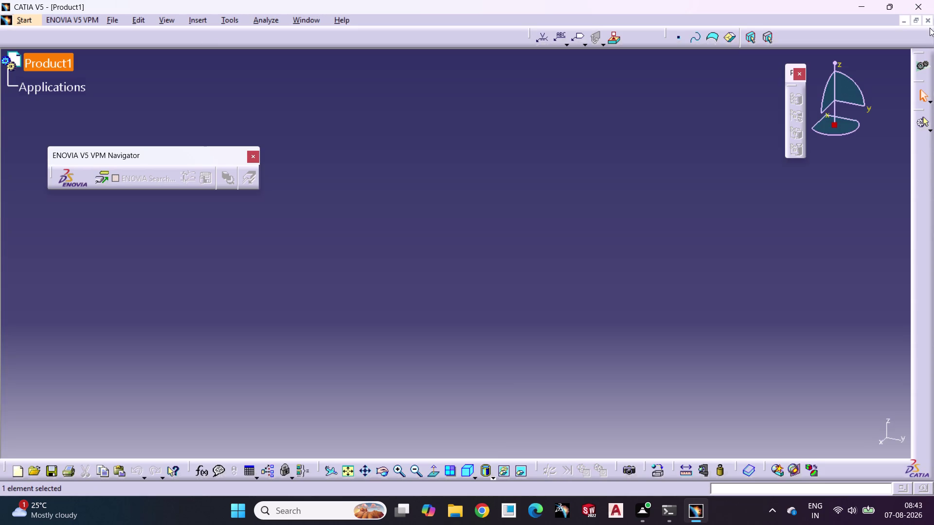
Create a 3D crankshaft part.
Close the empty Product1 and start a new Part Design part named Part1.
click(928, 22)
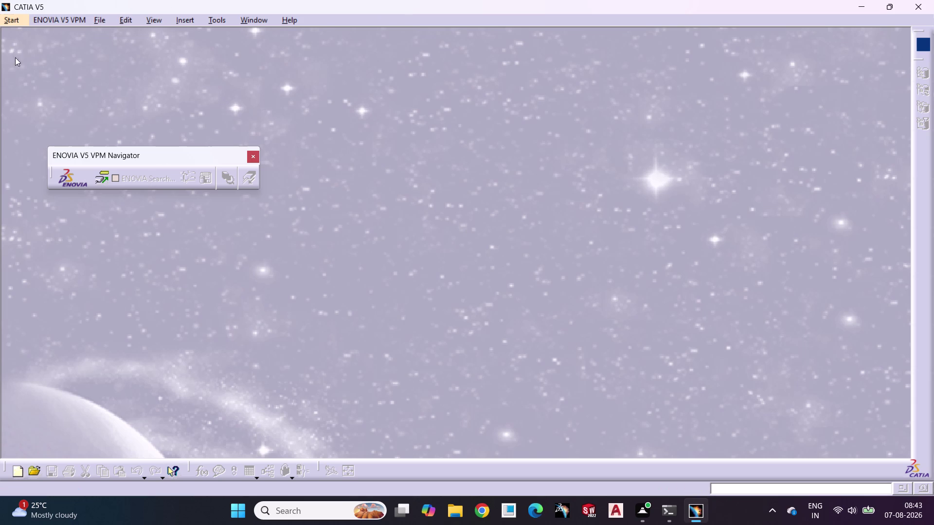
click(11, 21)
click(29, 47)
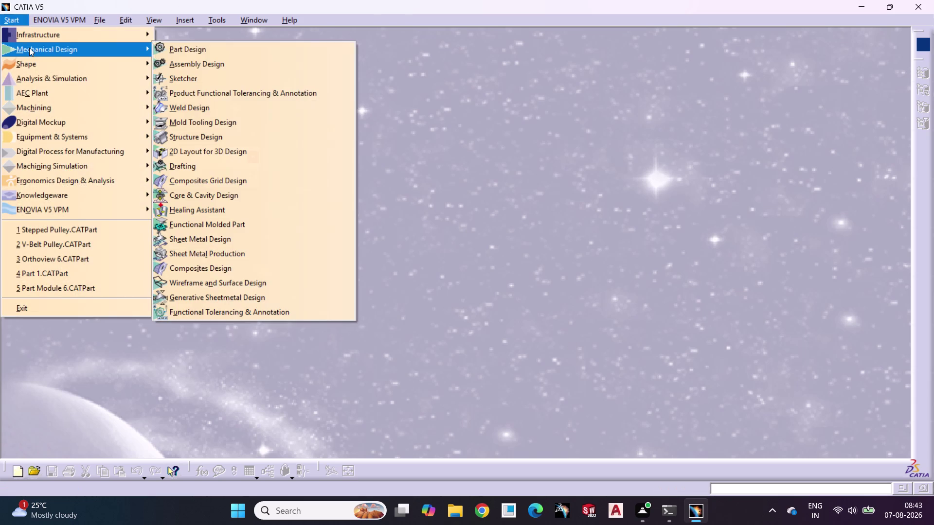
click(185, 46)
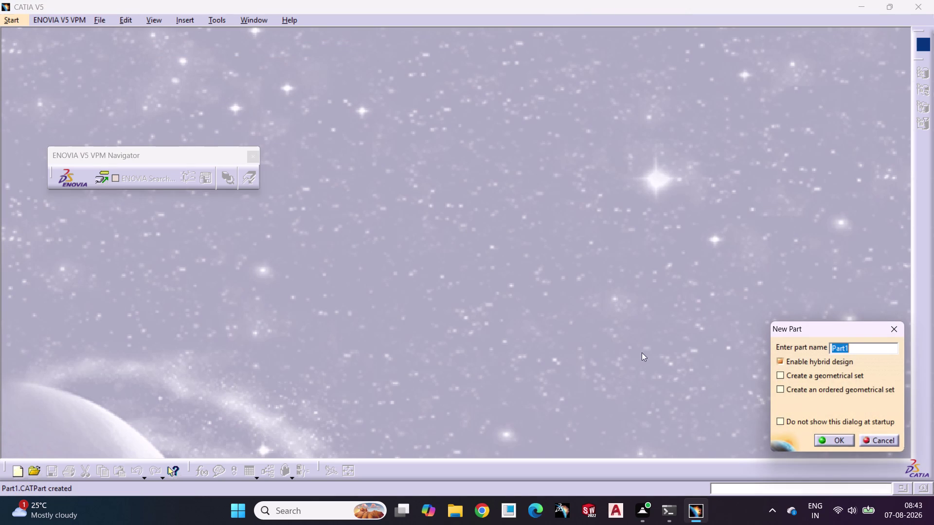
click(827, 442)
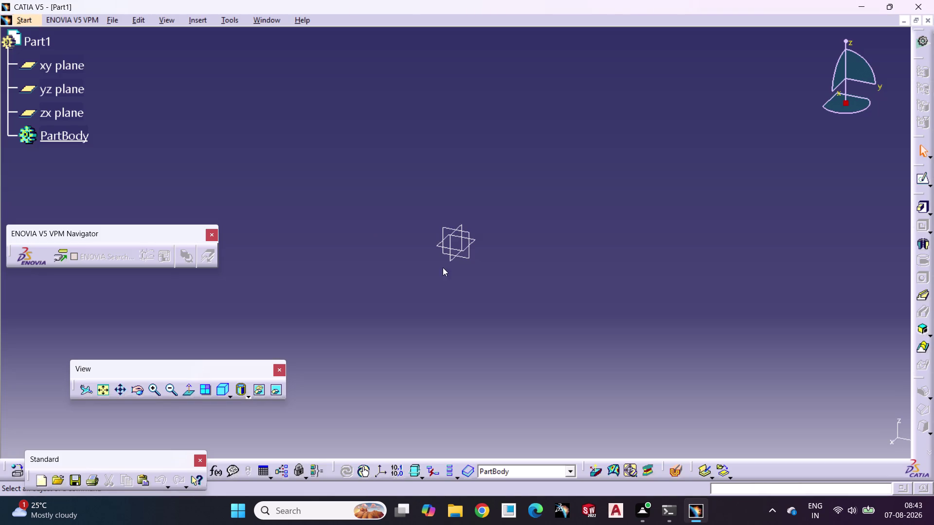
Start a new sketch on the xy plane.
click(474, 244)
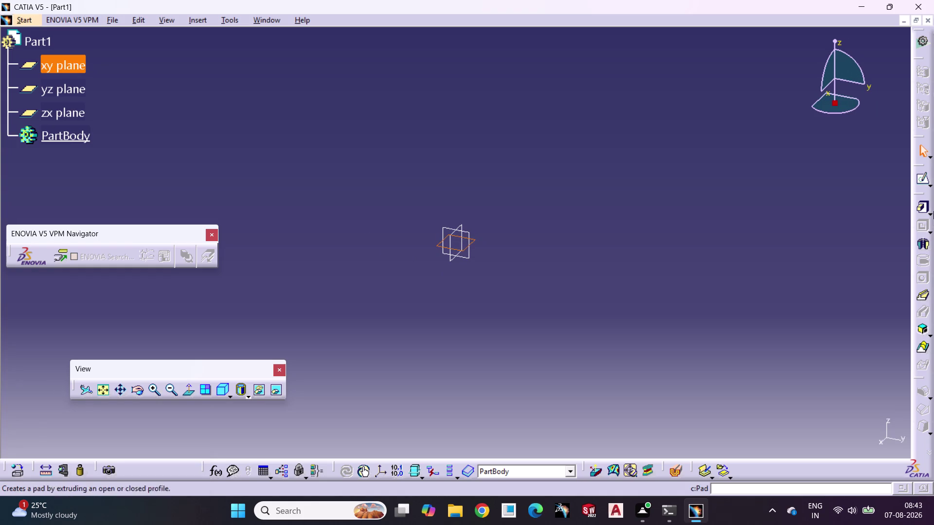
click(922, 183)
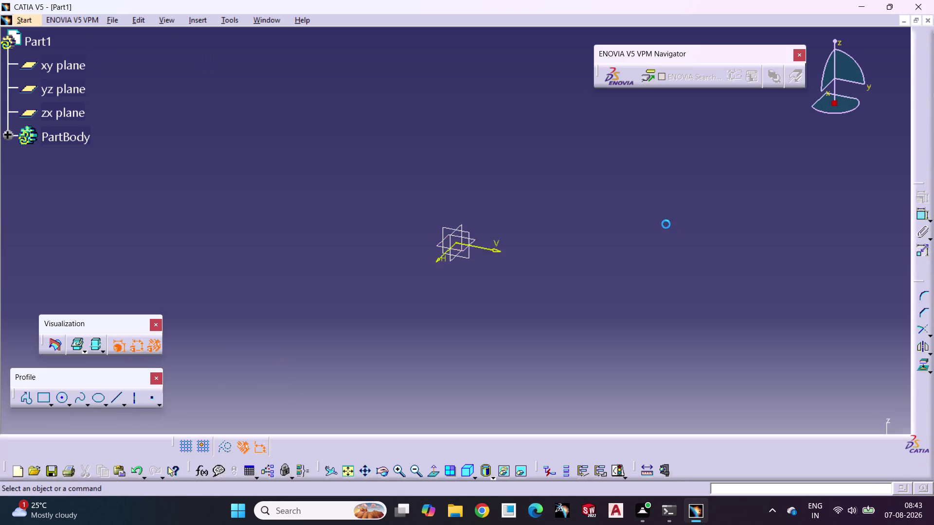
click(132, 399)
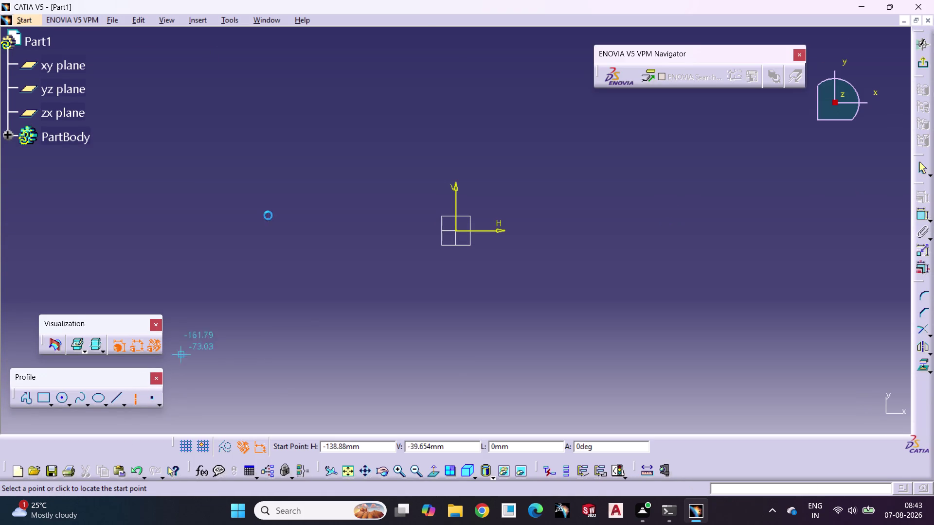
Draw a vertical axis through the sketch origin.
click(457, 44)
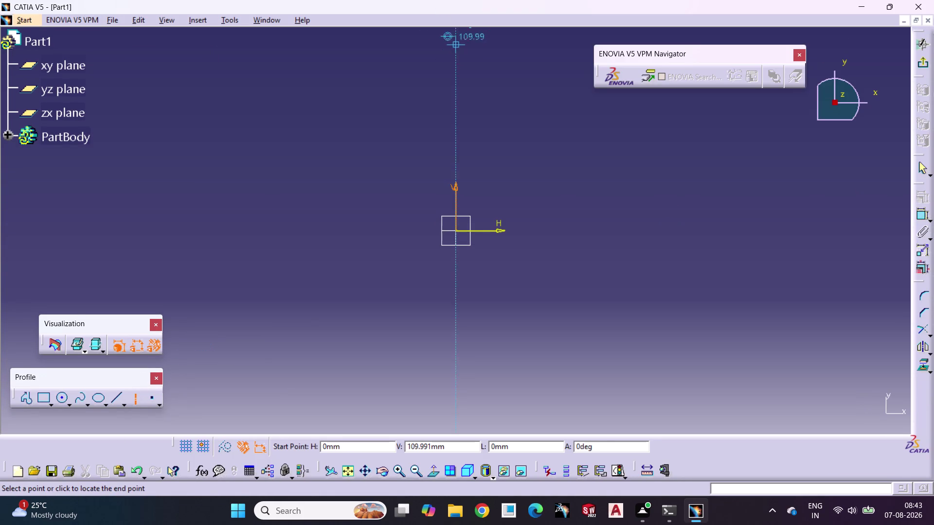
click(458, 404)
key(Escape)
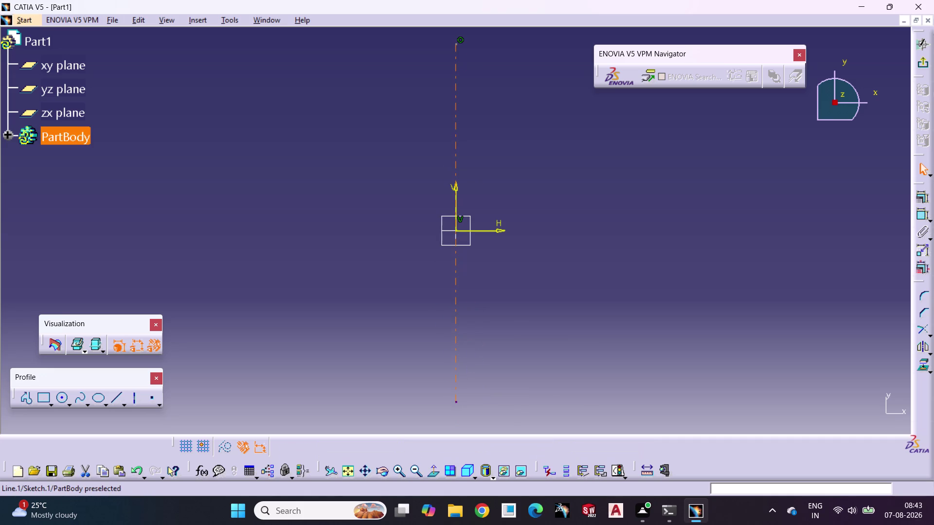
click(330, 313)
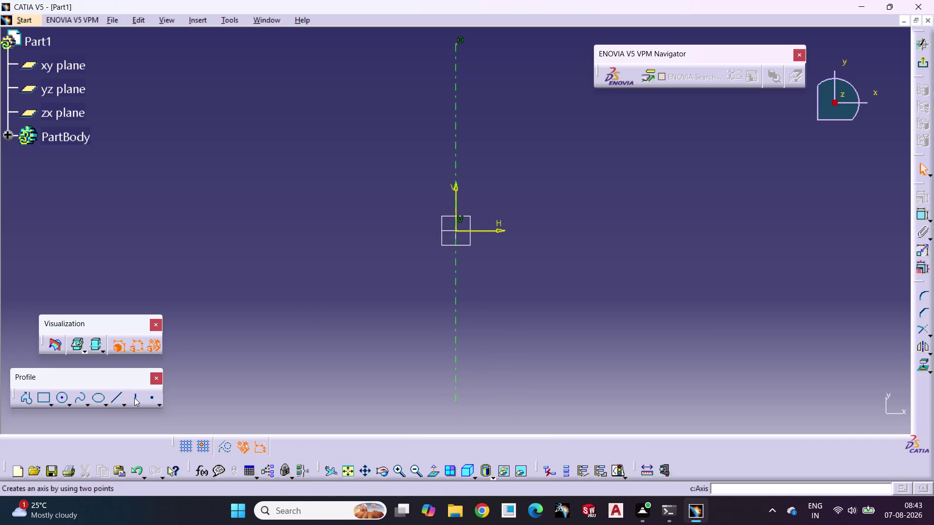
Draw a horizontal axis through the sketch origin.
click(134, 398)
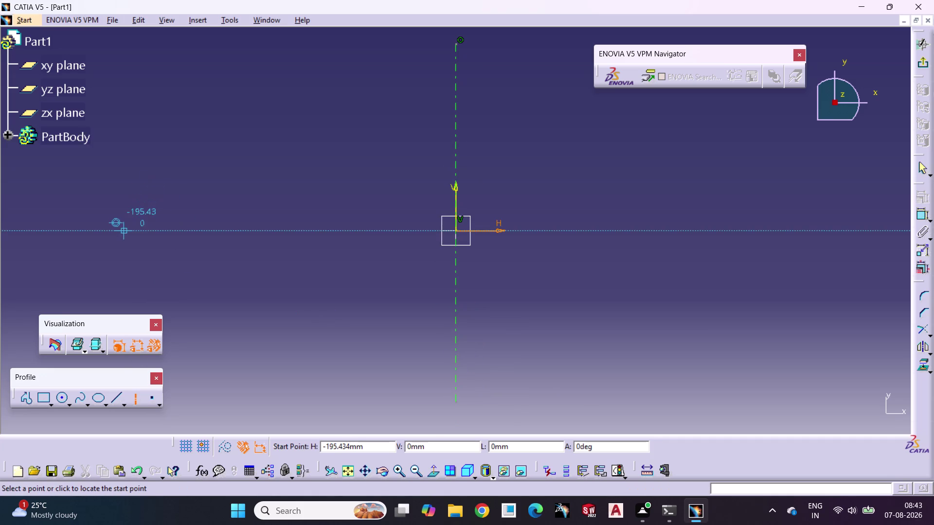
click(122, 232)
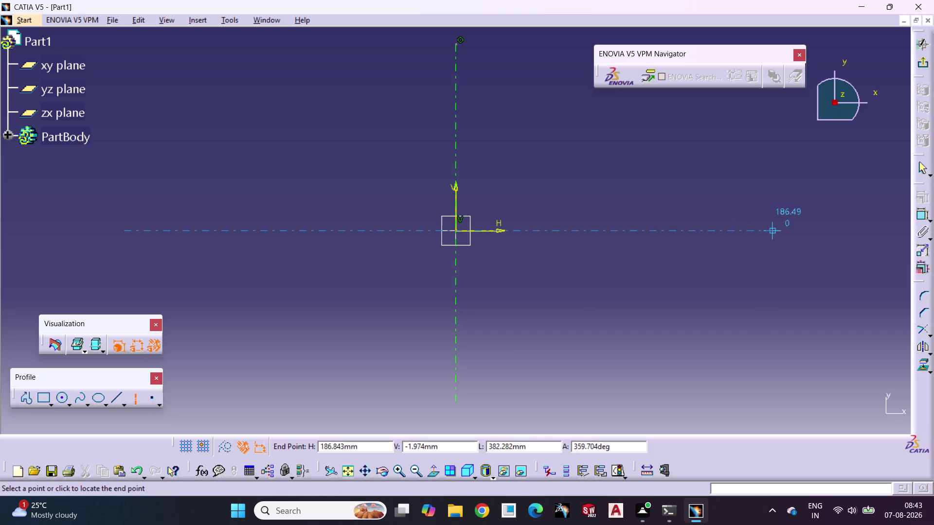
click(775, 231)
key(Escape)
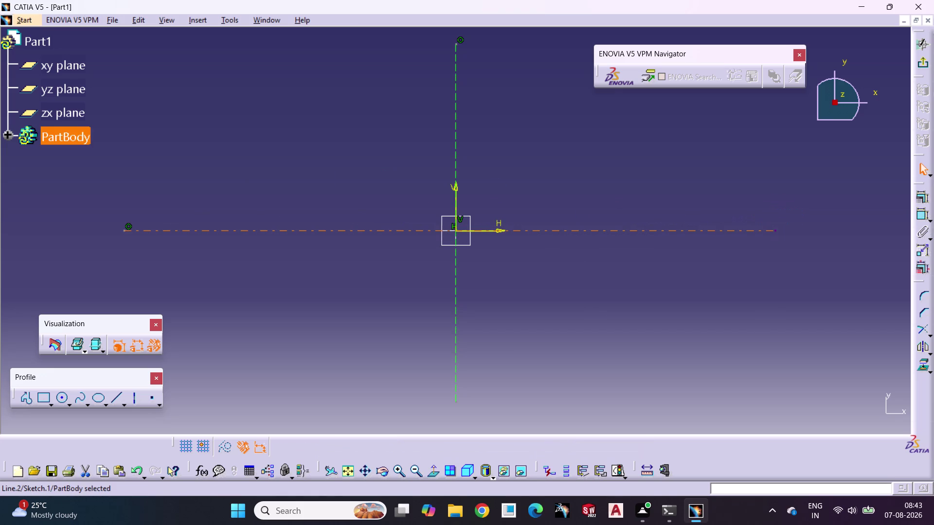
click(684, 299)
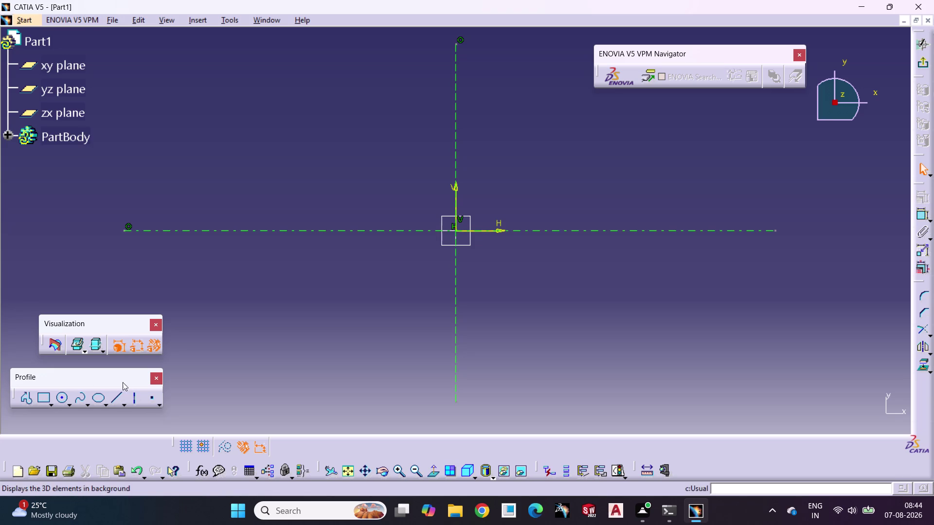
click(58, 396)
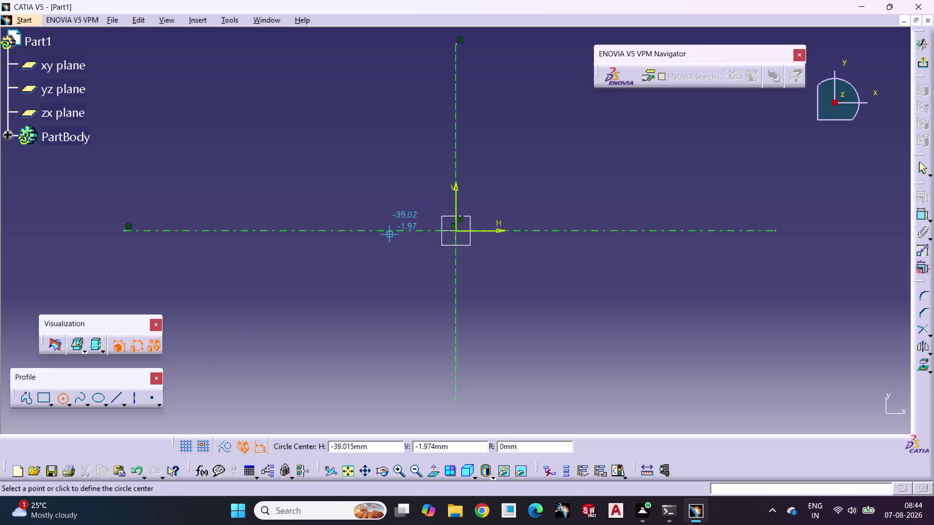
Draw two circles centred on the horizontal axis, one either side of the origin.
click(391, 230)
click(397, 251)
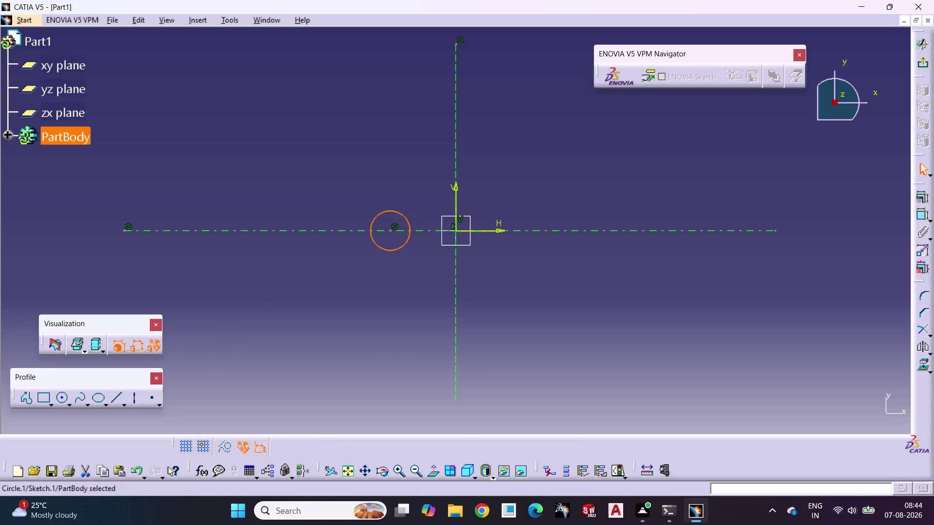
click(63, 395)
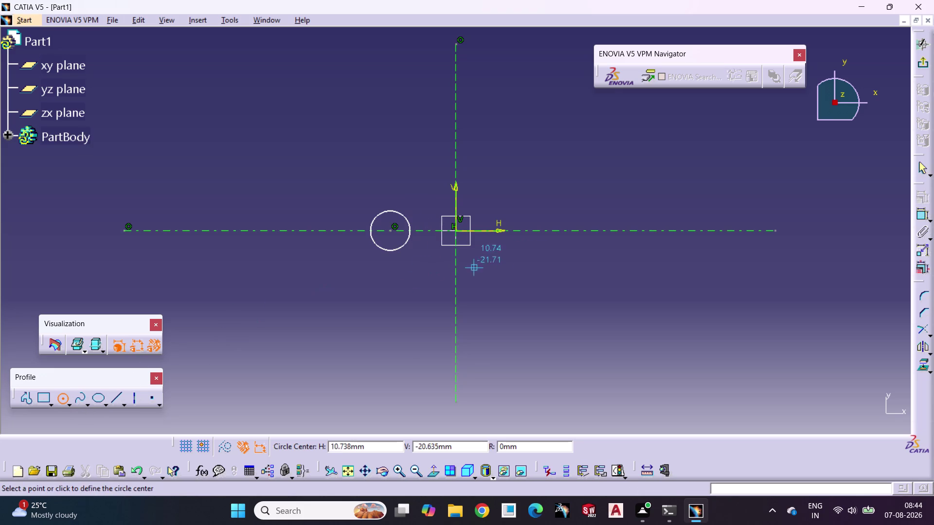
click(541, 230)
click(541, 252)
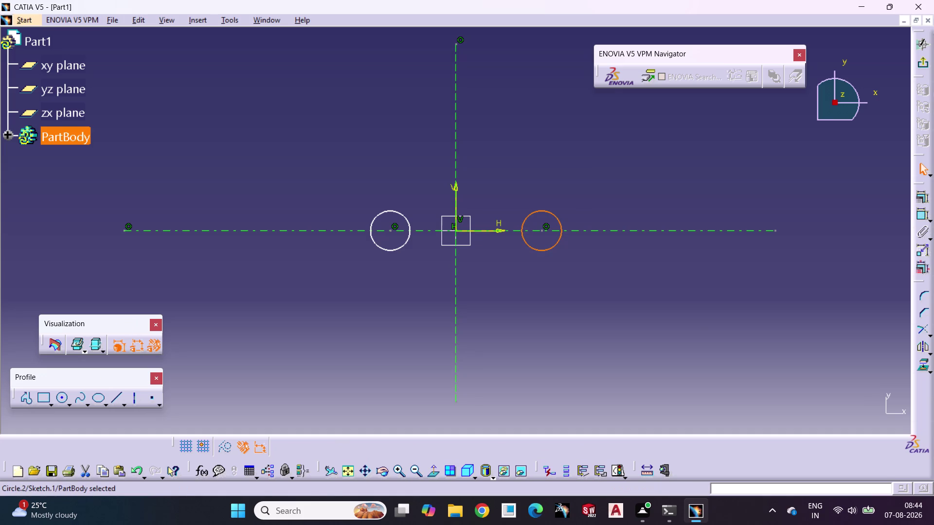
Add the right circle's 23.37 mm diameter dimension and open it for editing.
click(923, 212)
double_click(615, 340)
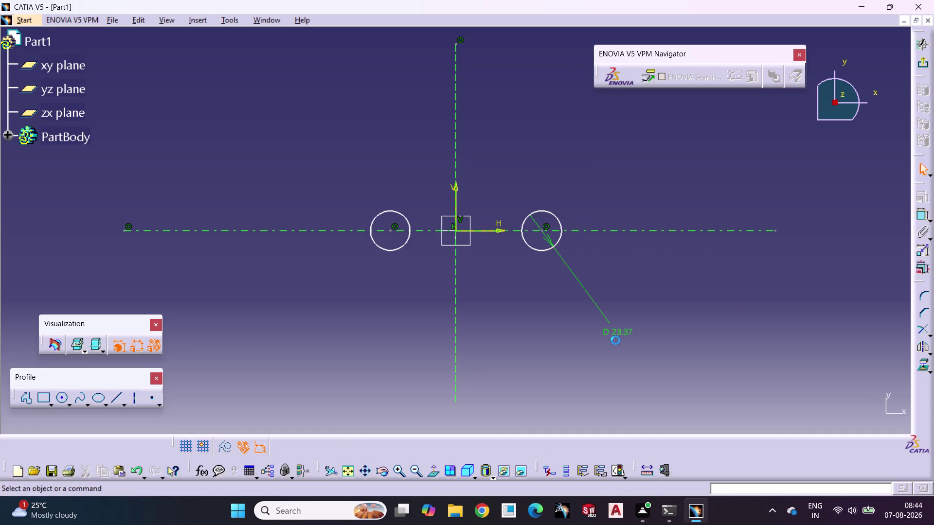
double_click(619, 333)
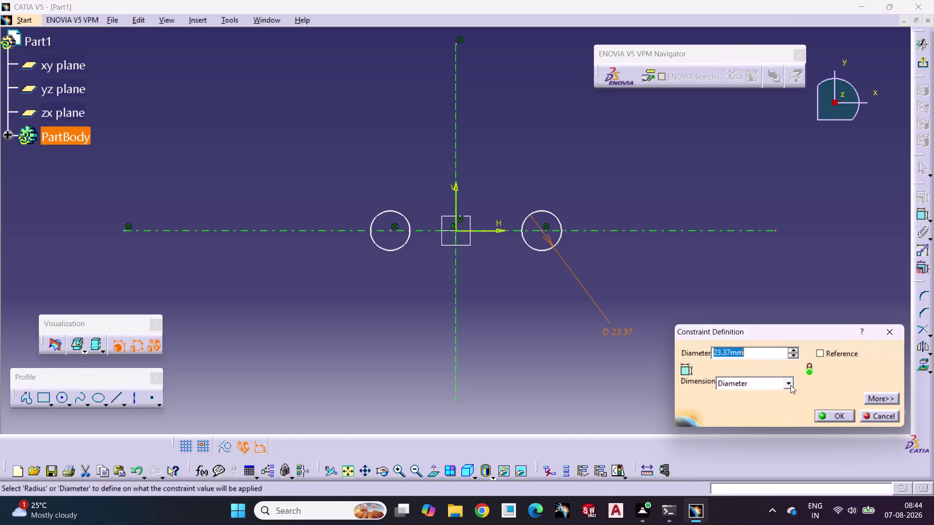
Change the right circle's dimension to a 27.5 mm radius.
click(791, 383)
click(778, 399)
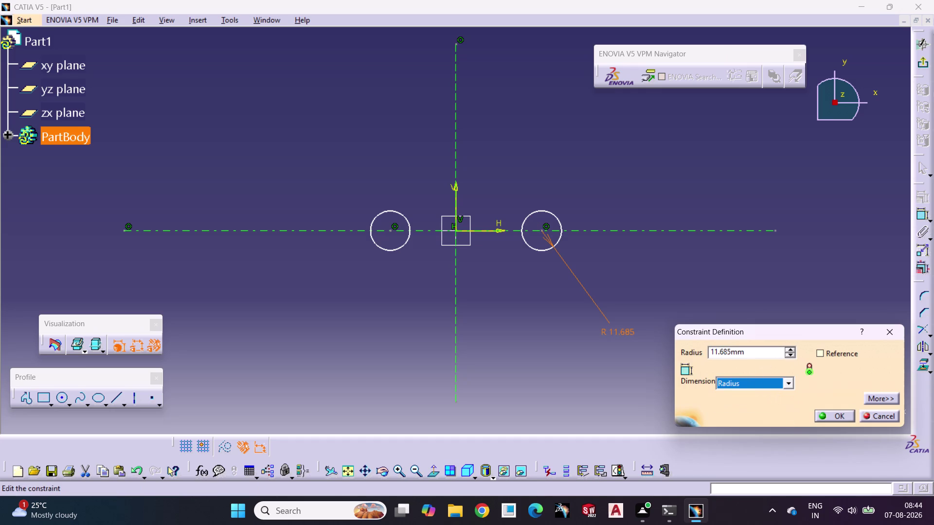
drag(767, 351, 607, 372)
text(27.)
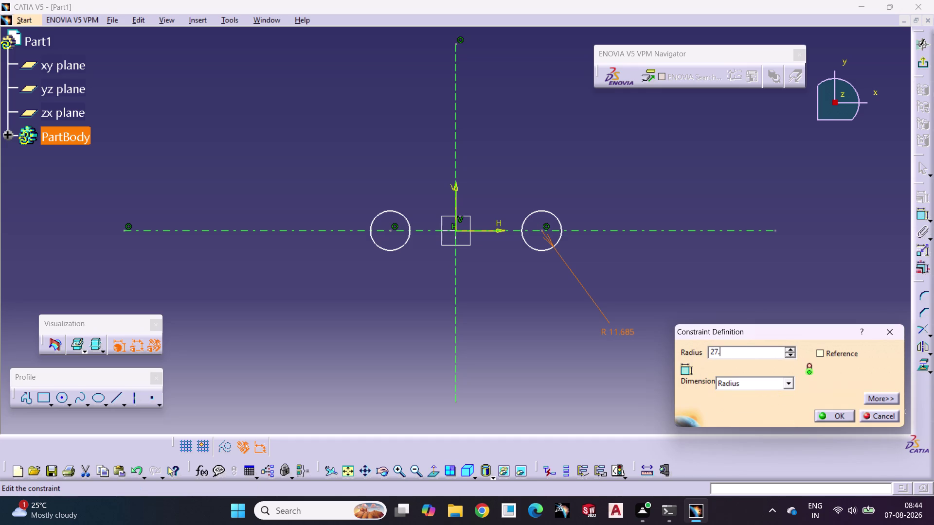
text(5)
key(Return)
click(675, 317)
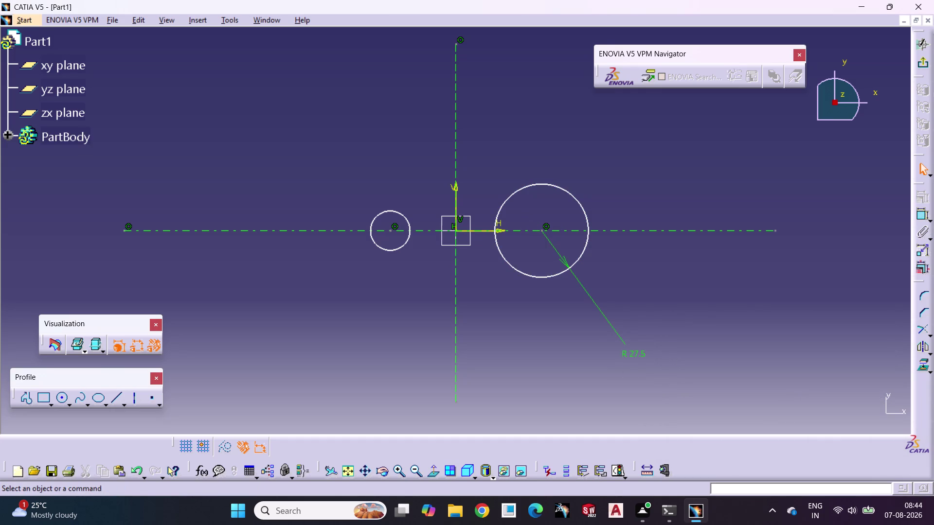
Give the left circle a 27.5 mm radius dimension as well.
click(923, 217)
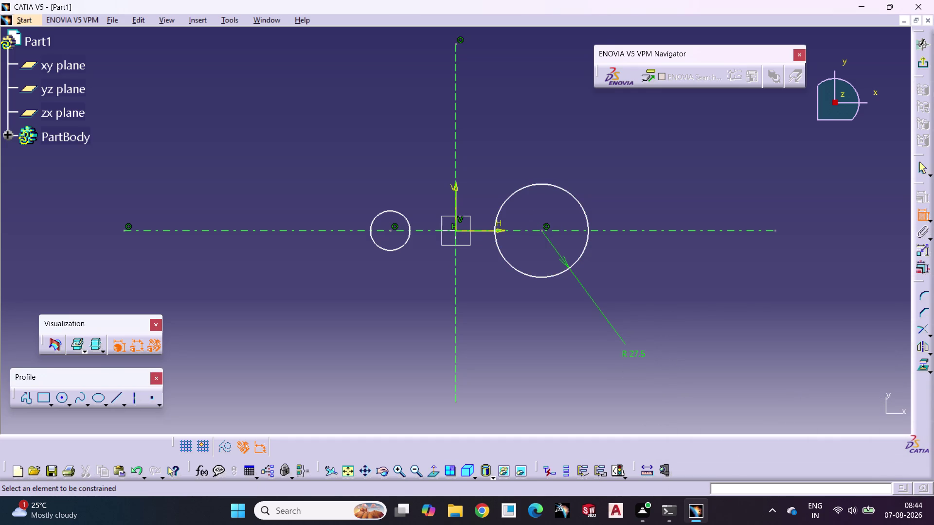
click(395, 253)
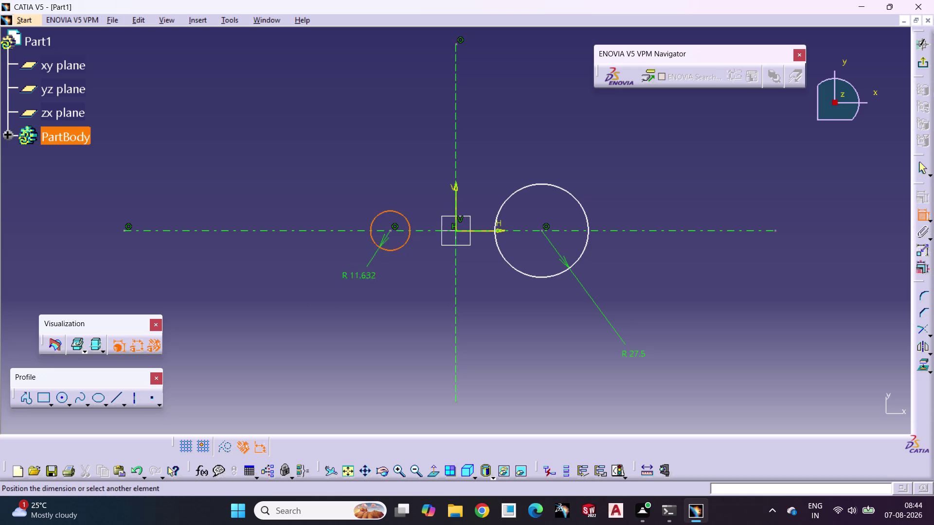
click(322, 323)
double_click(323, 323)
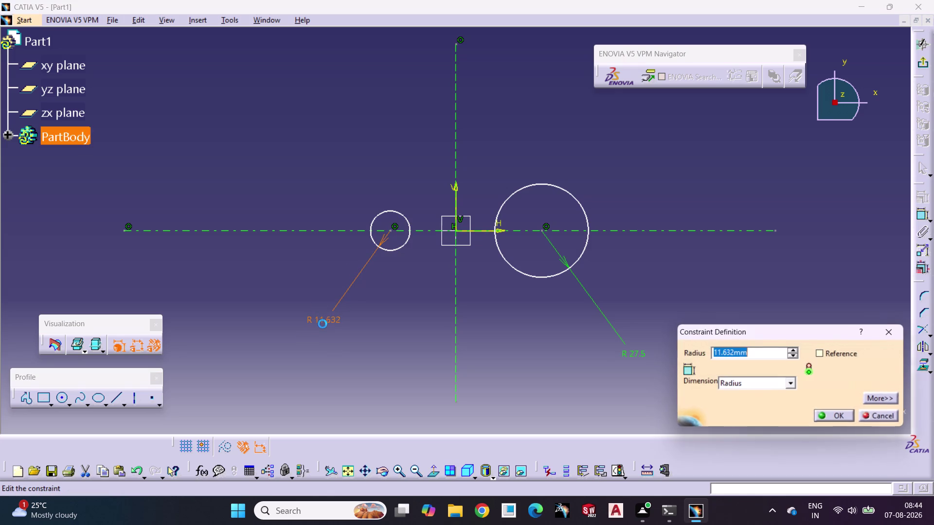
text(27.5)
key(Return)
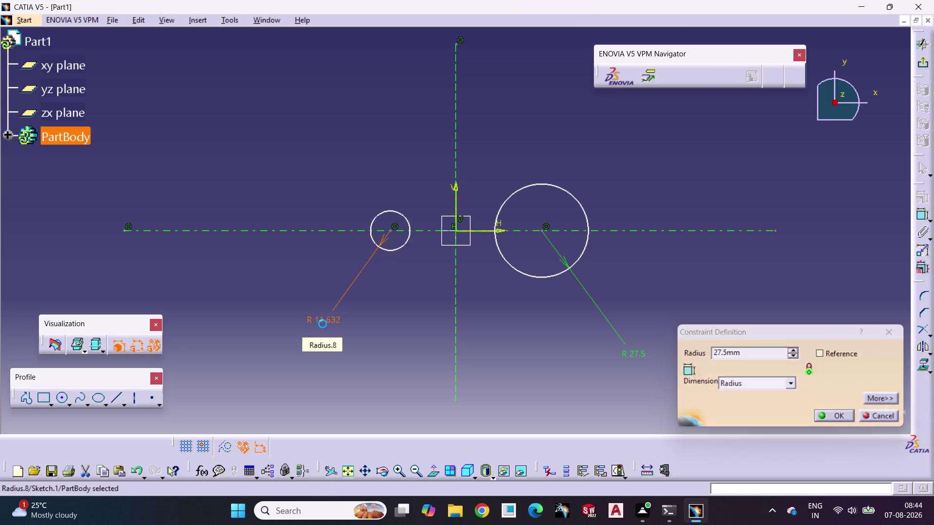
click(348, 326)
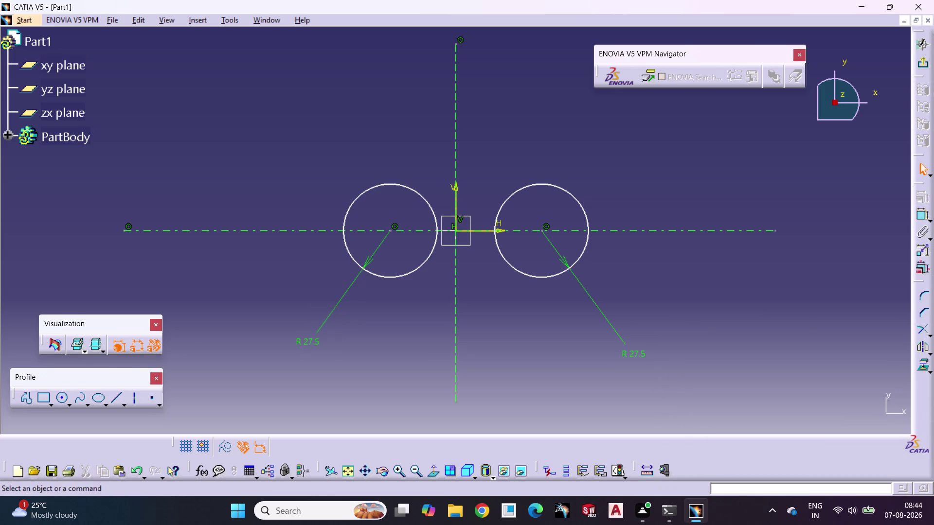
click(922, 212)
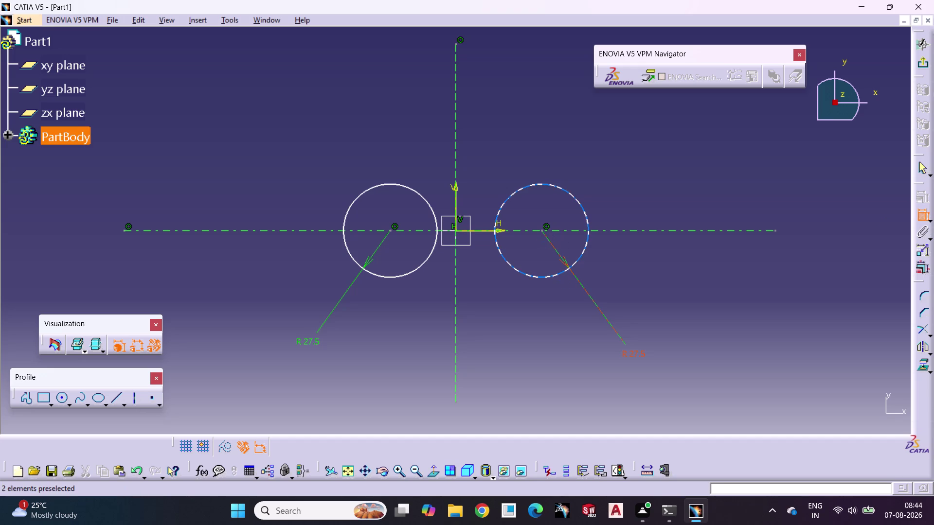
Set a 40 mm distance between the two circle centres.
click(543, 230)
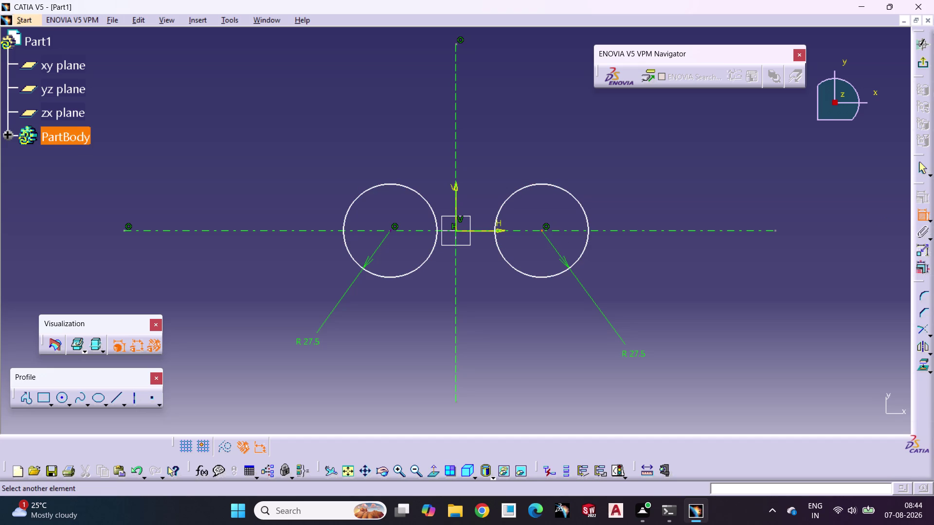
click(391, 229)
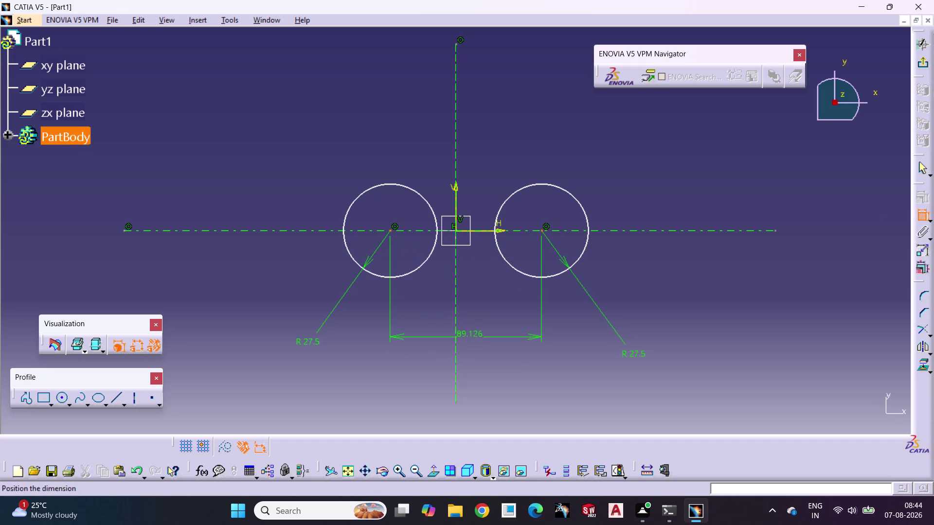
double_click(469, 344)
double_click(470, 344)
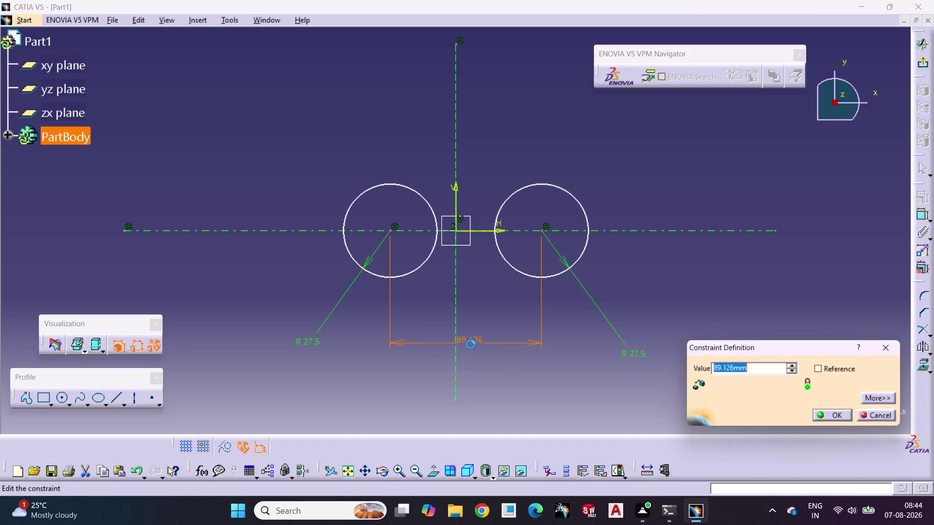
text(40)
key(Return)
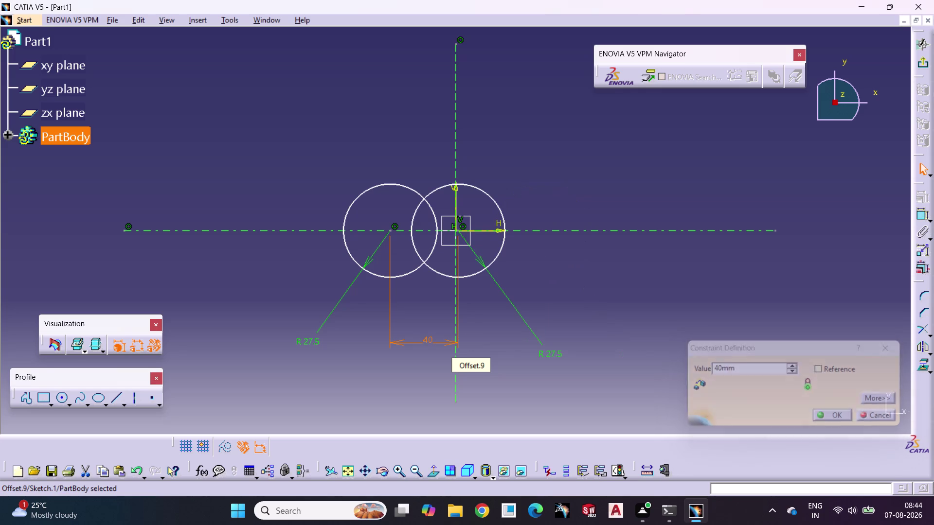
click(679, 294)
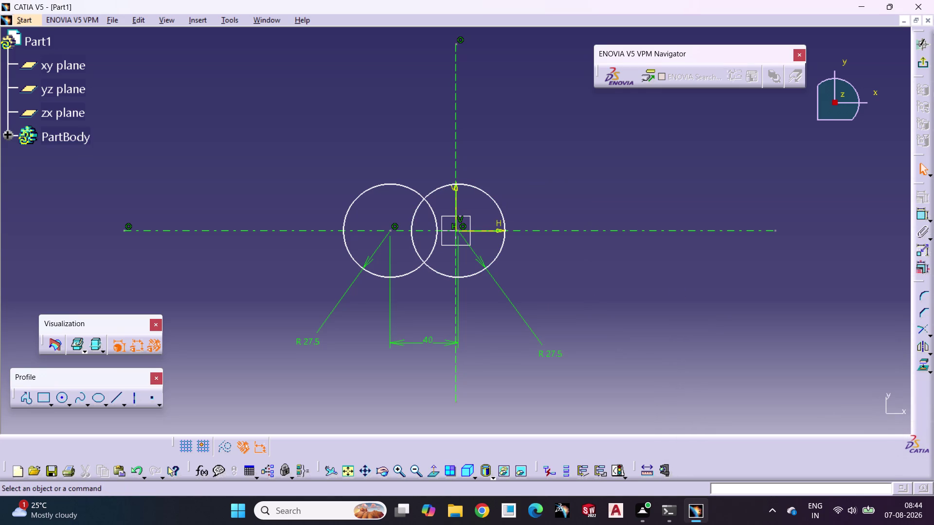
click(116, 398)
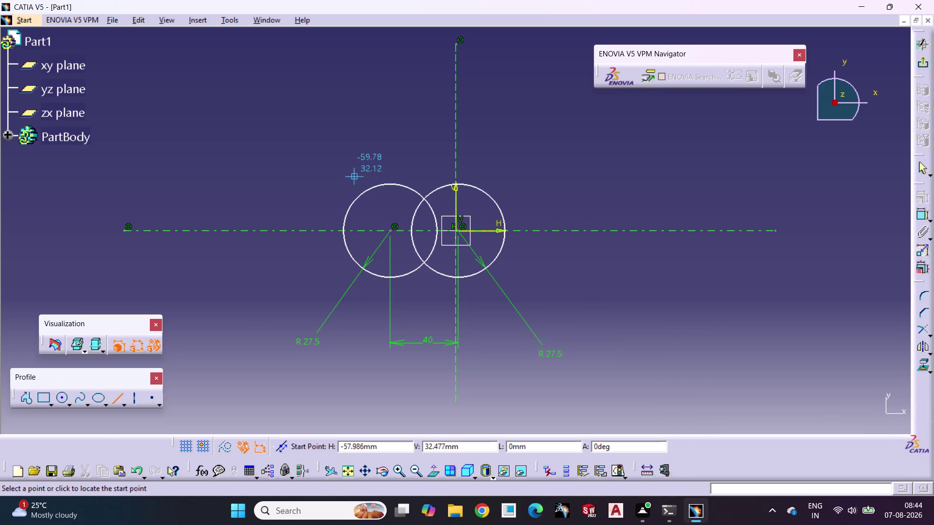
Sketch one horizontal line above the circles and another below them.
drag(348, 164, 356, 163)
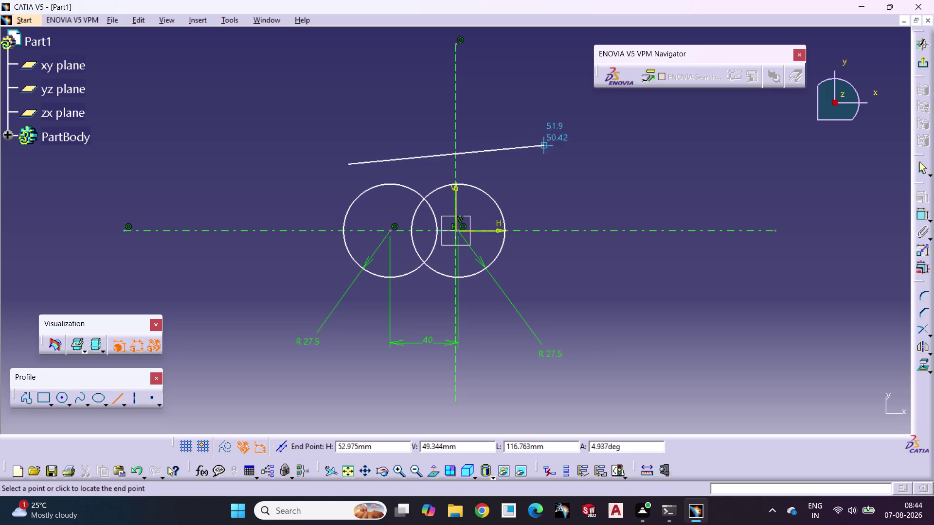
click(547, 165)
click(544, 189)
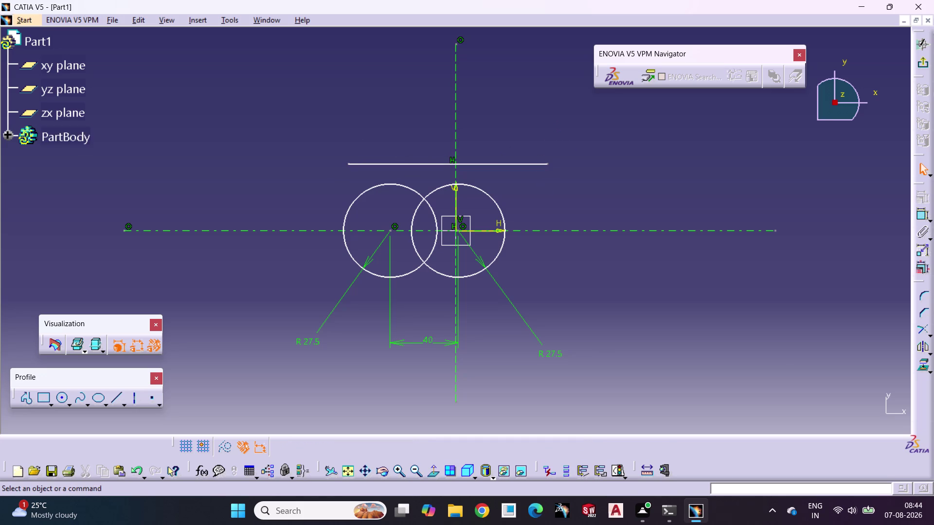
click(116, 400)
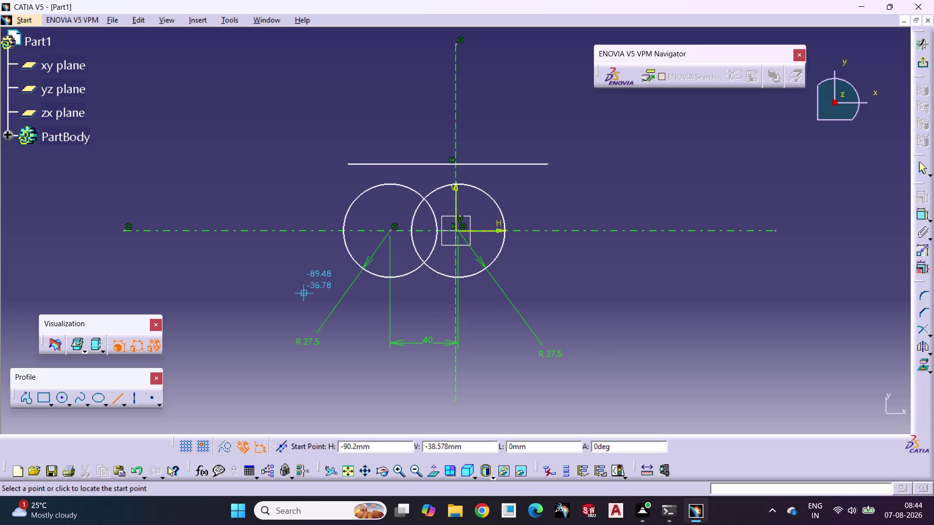
click(305, 297)
click(577, 295)
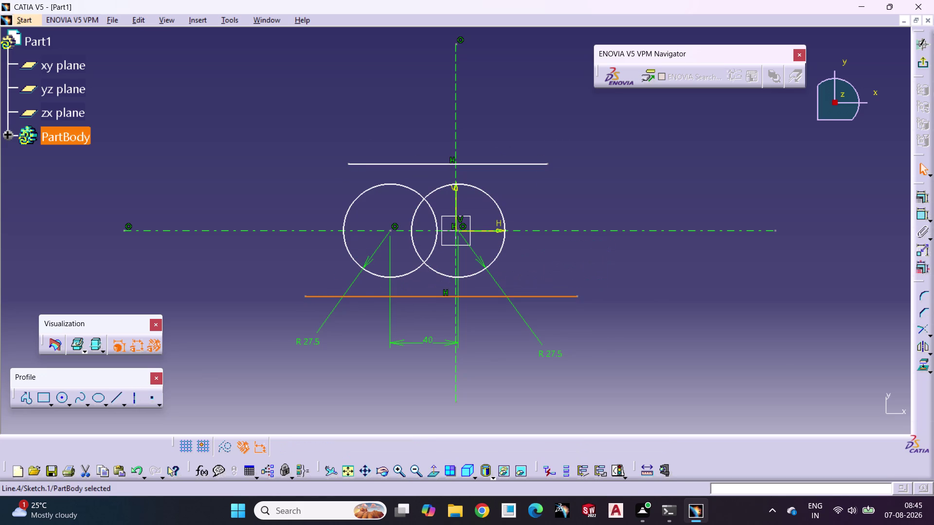
key(Escape)
Make the lower line tangent to the left circle.
click(713, 291)
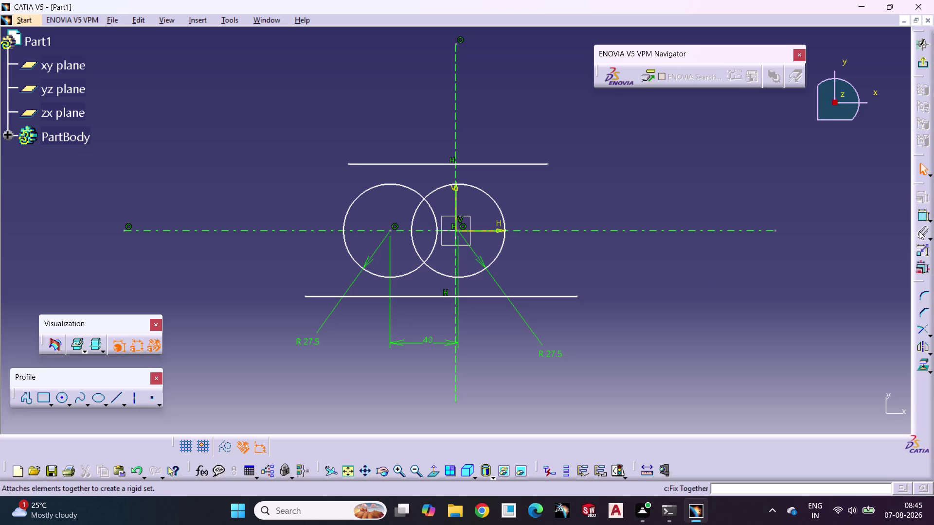
click(379, 276)
click(372, 296)
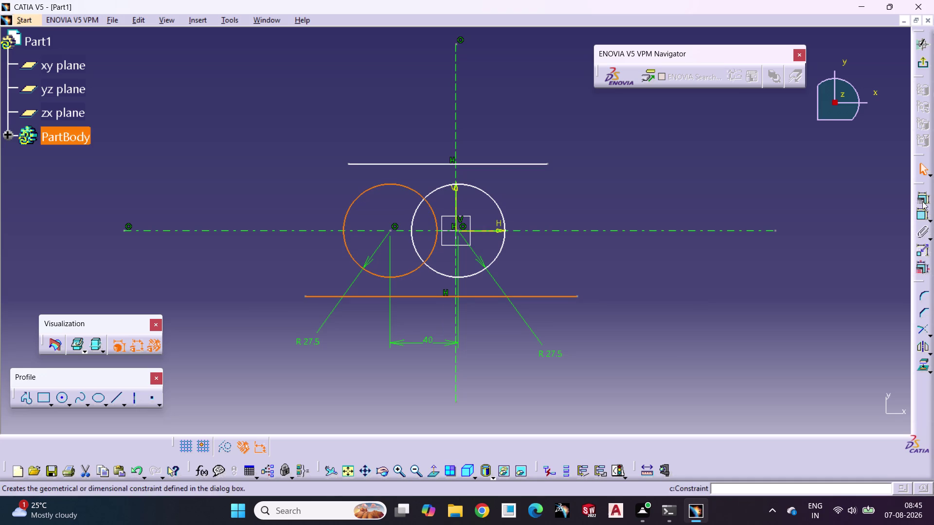
click(922, 199)
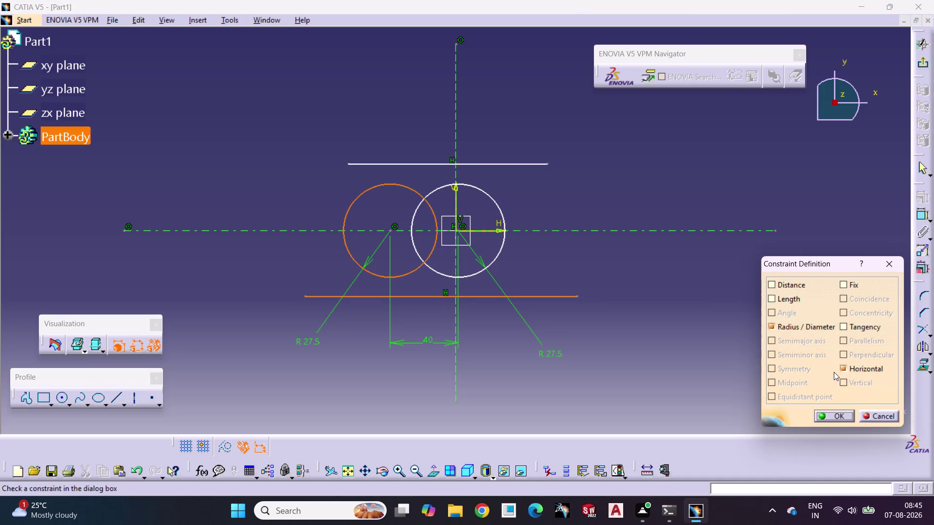
click(844, 327)
click(828, 413)
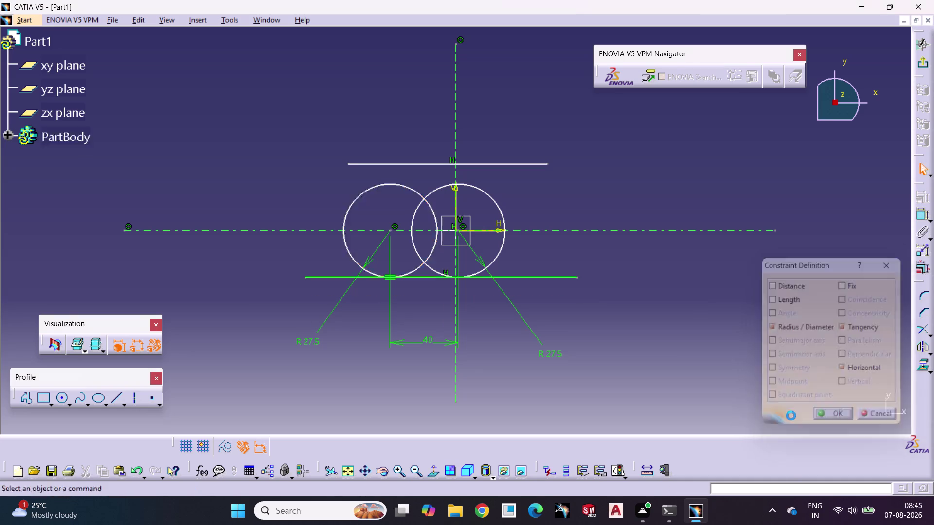
Make the lower line tangent to the right circle too.
click(730, 371)
click(503, 245)
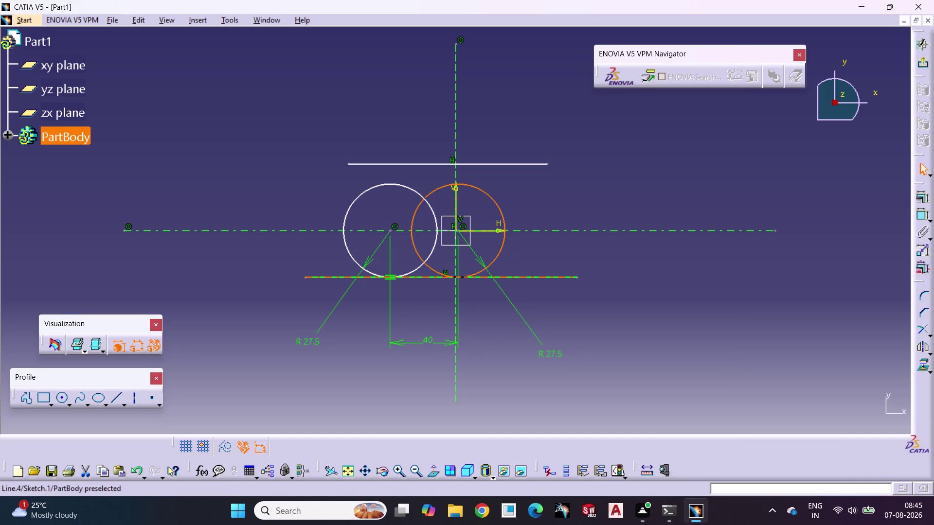
click(529, 278)
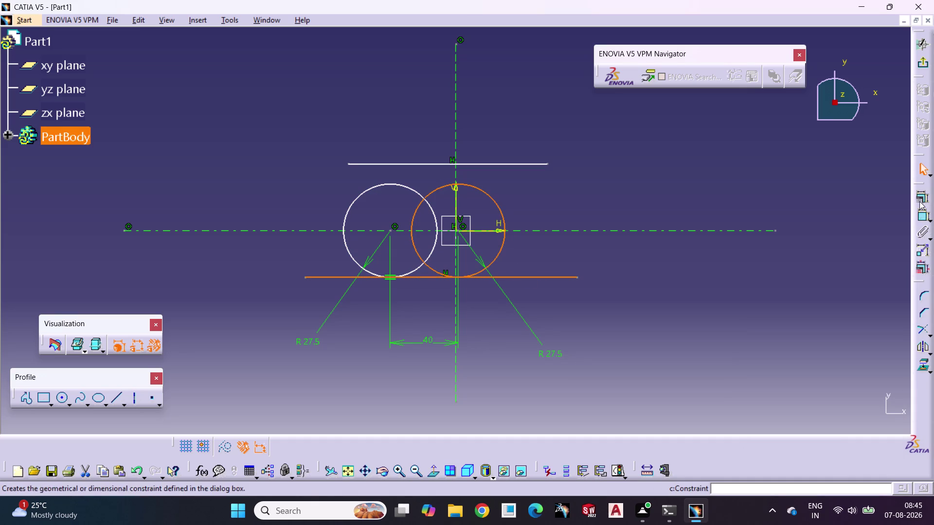
click(919, 200)
click(843, 326)
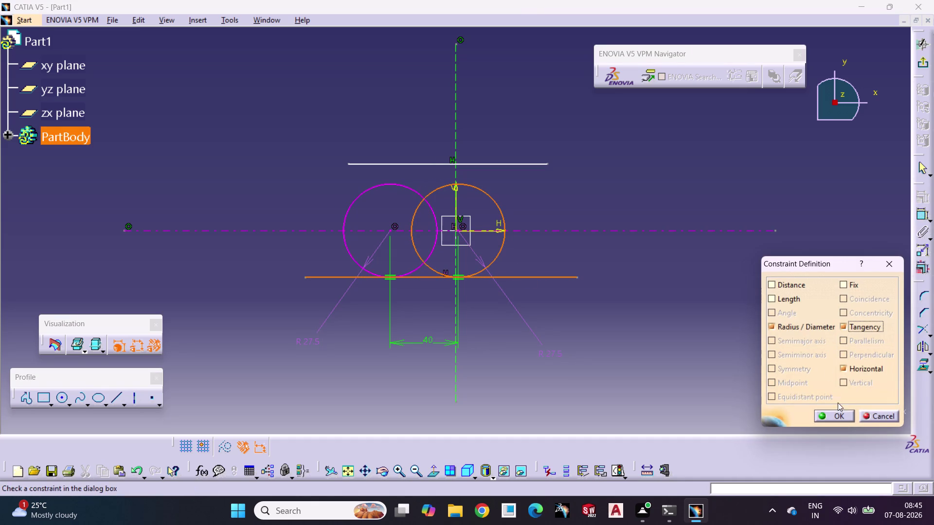
click(842, 418)
click(654, 331)
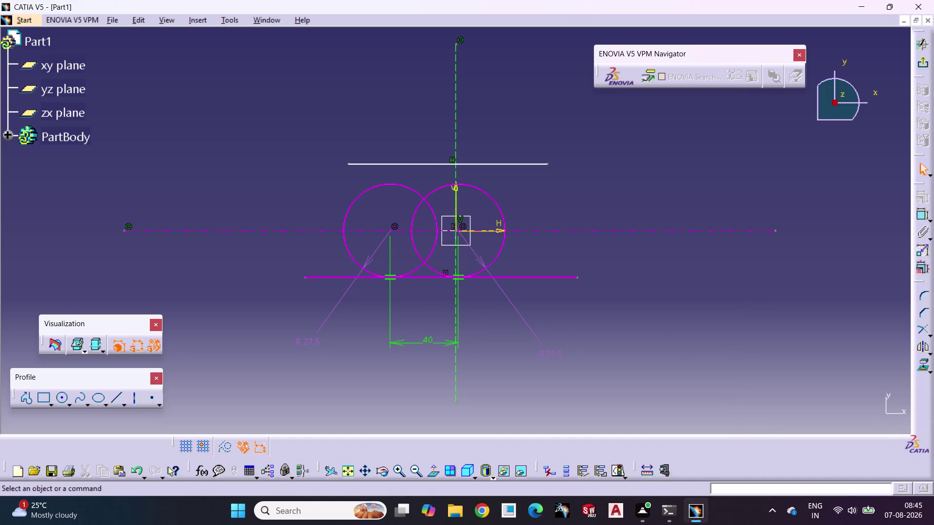
key(Escape)
key(ctrl+z)
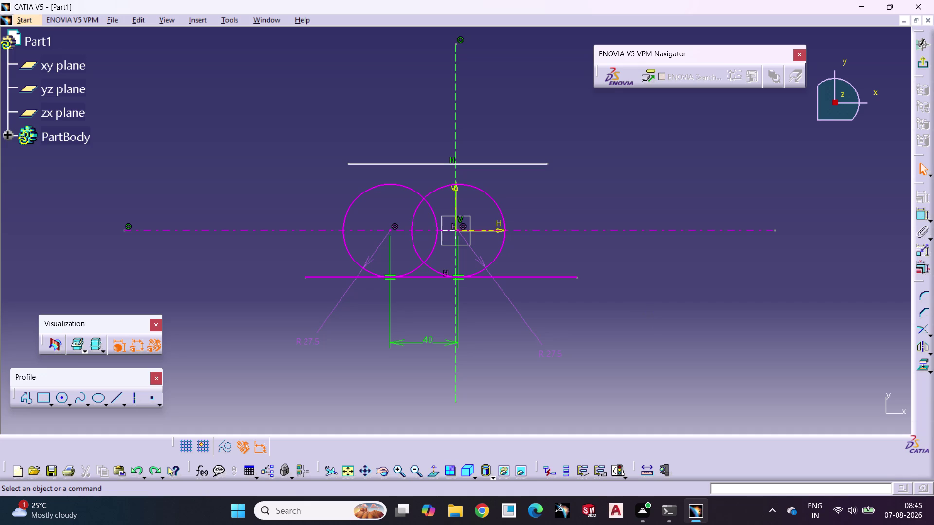
key(ctrl+z)
click(657, 324)
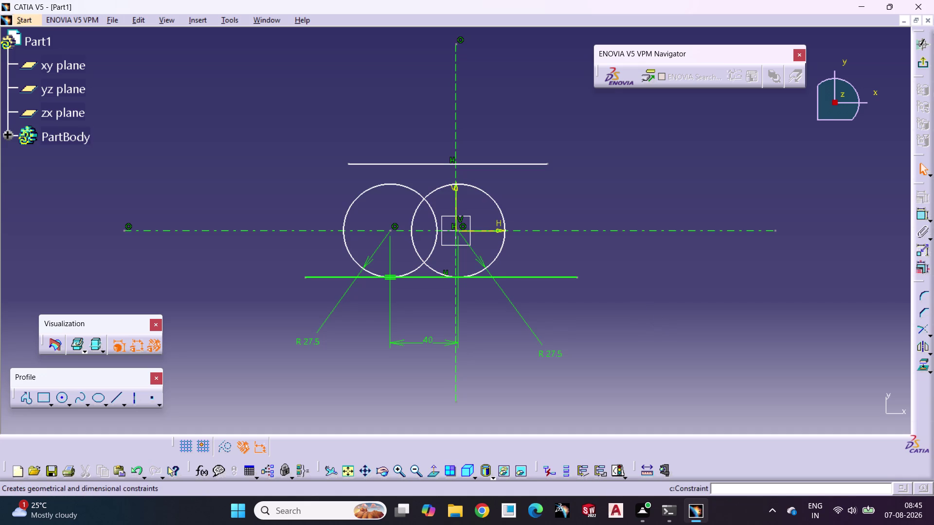
click(491, 163)
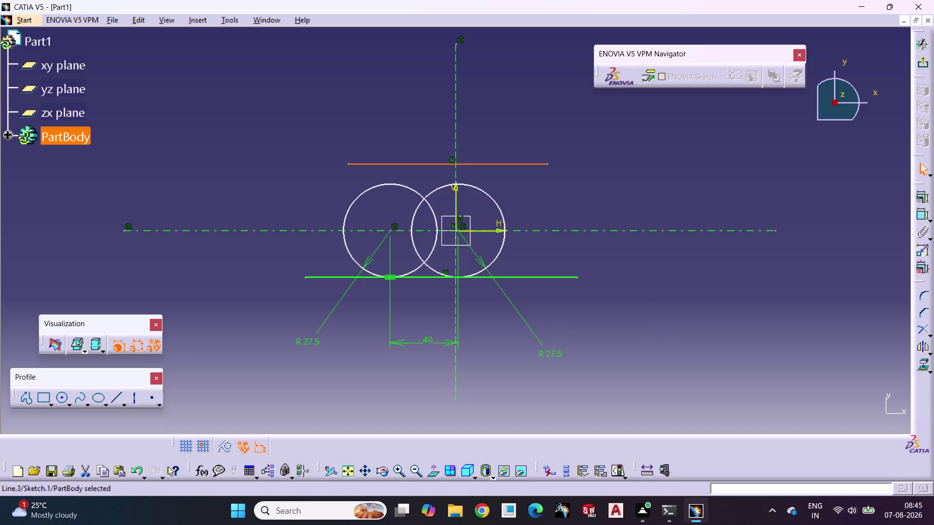
Make the upper line tangent to the right circle.
click(479, 190)
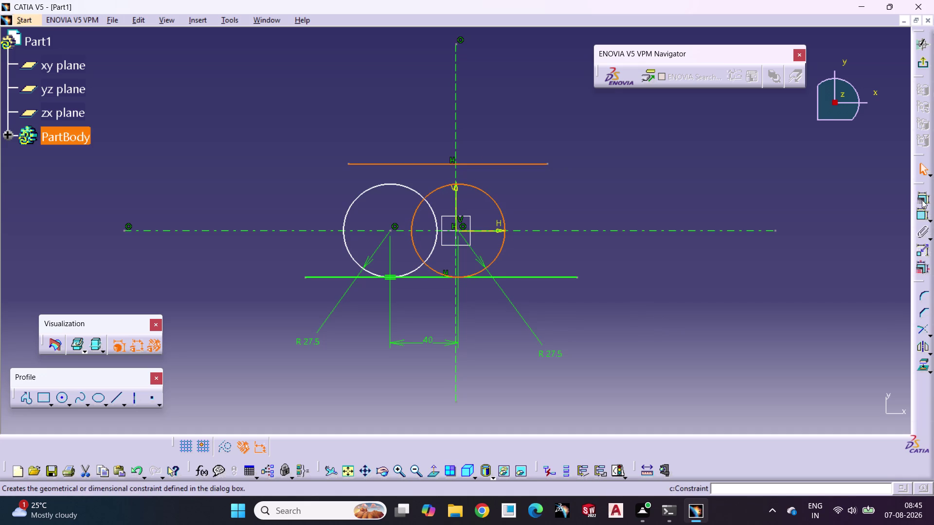
click(921, 200)
click(855, 330)
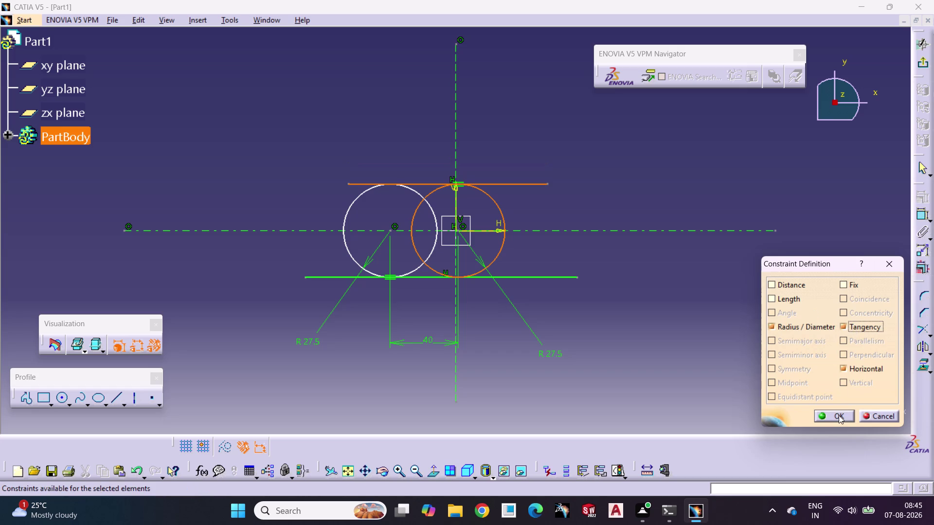
click(838, 416)
click(680, 316)
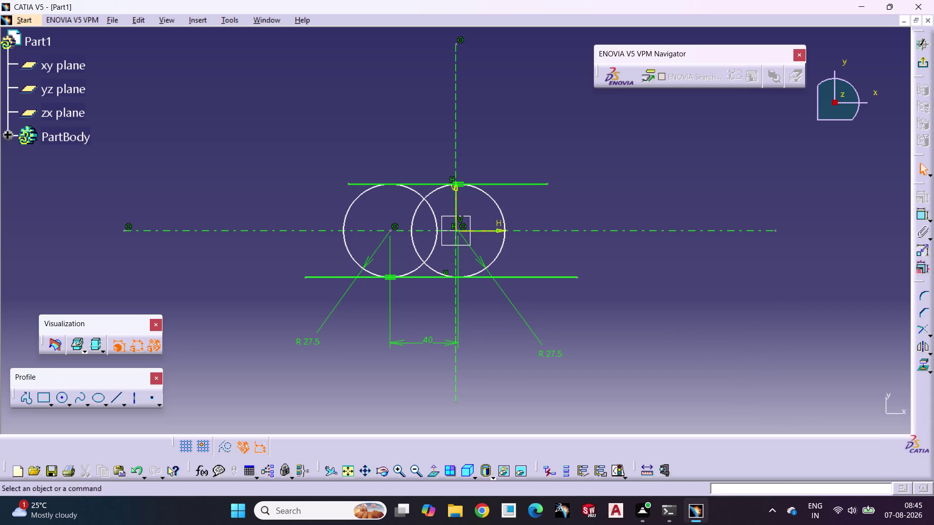
Make the upper line tangent to the left circle.
click(347, 211)
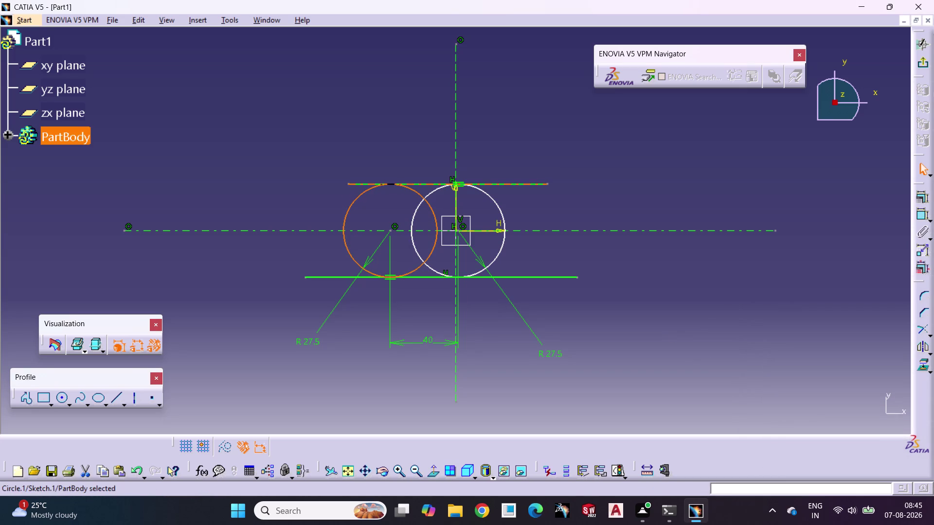
click(359, 185)
click(919, 198)
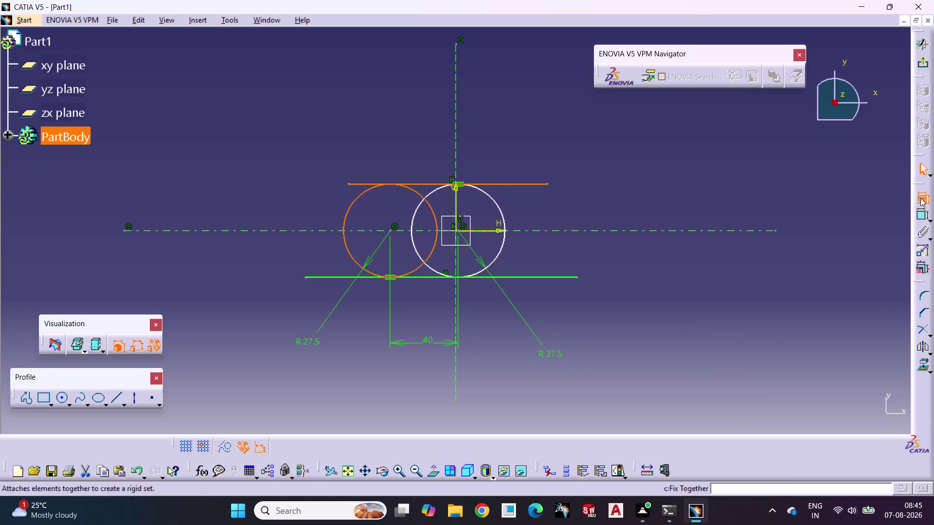
click(852, 322)
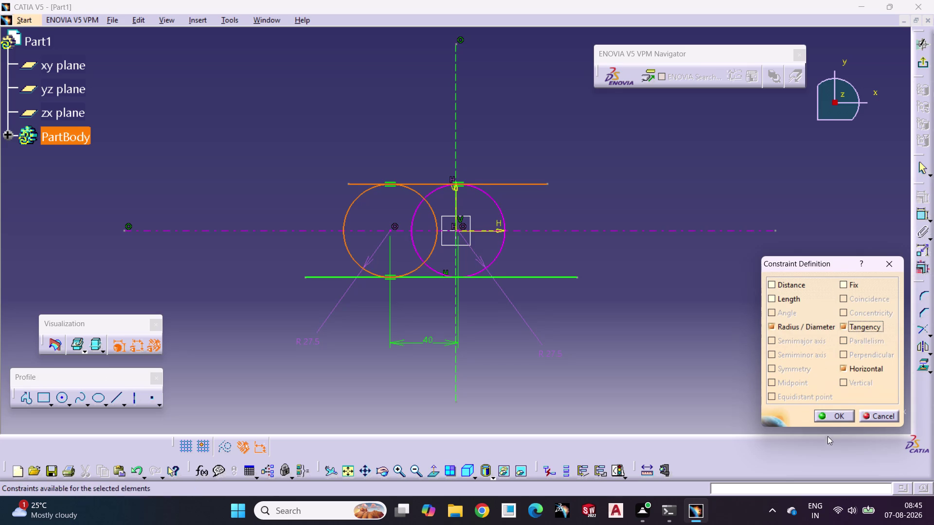
click(843, 411)
click(739, 378)
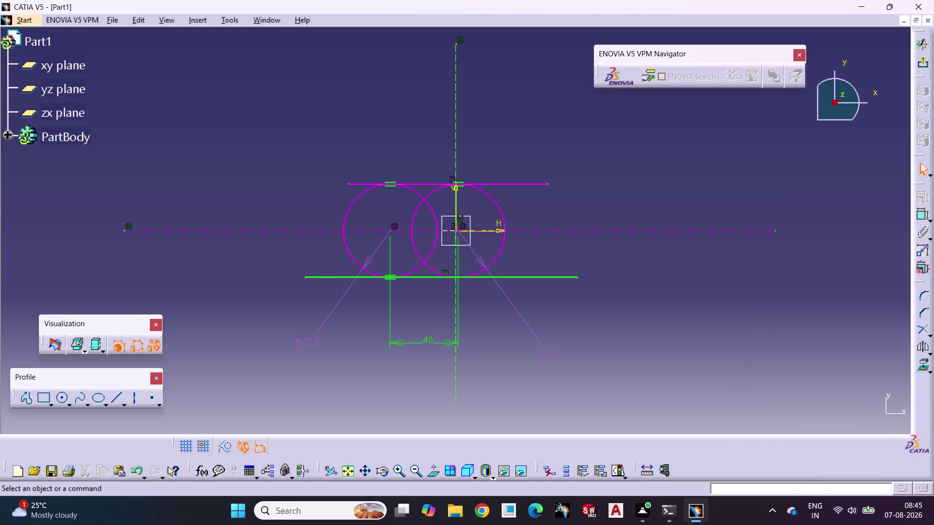
key(ctrl+z)
key(ctrl+z)
click(735, 387)
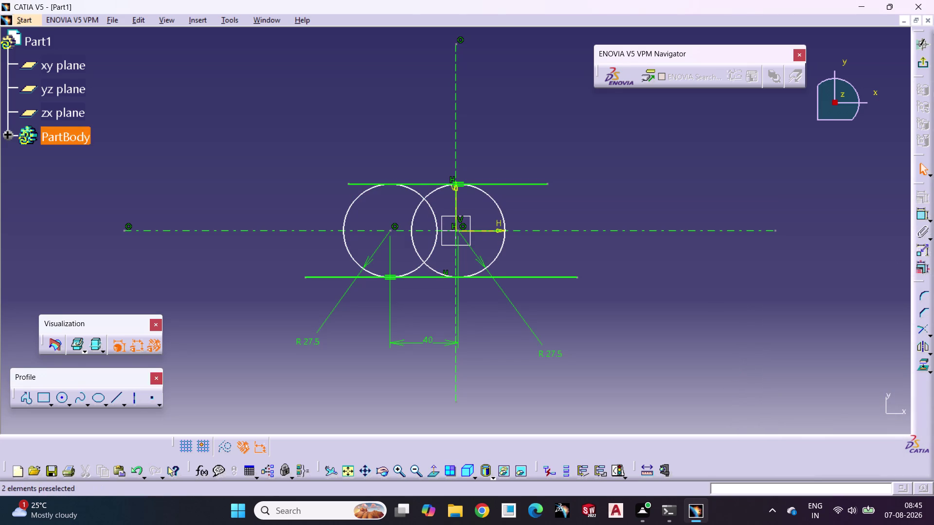
click(930, 332)
click(891, 344)
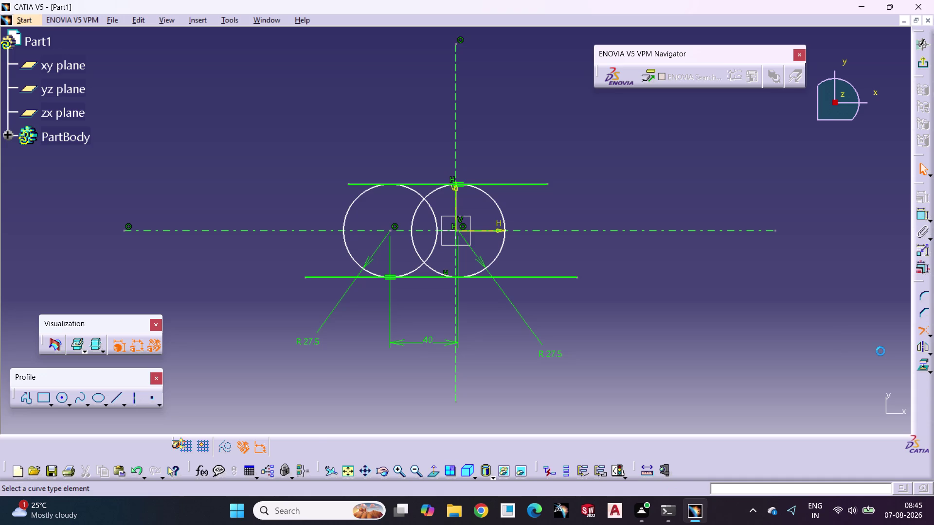
Trim the overhanging ends of the top and bottom lines.
click(541, 278)
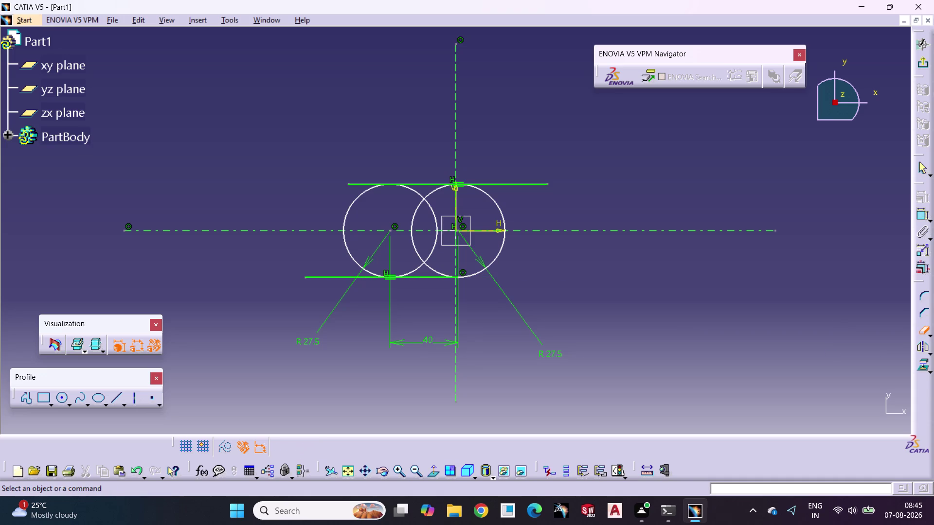
click(925, 329)
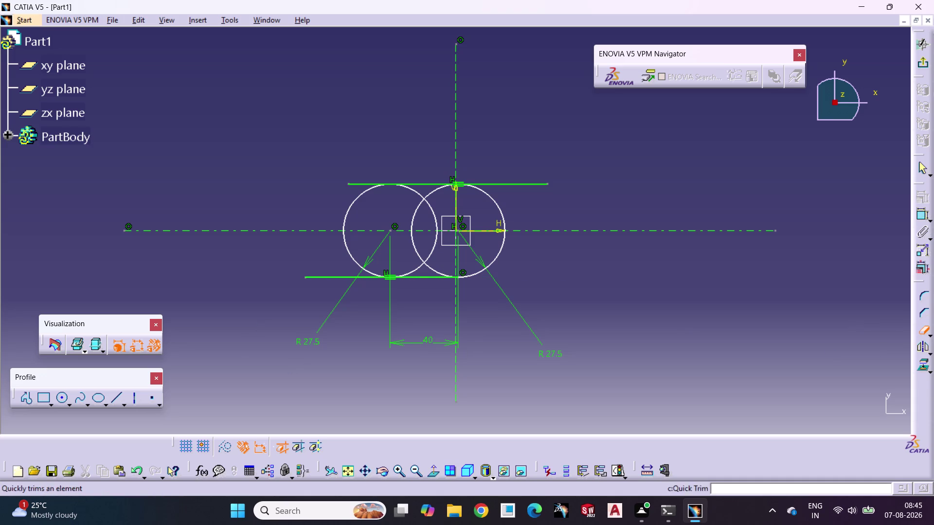
click(322, 275)
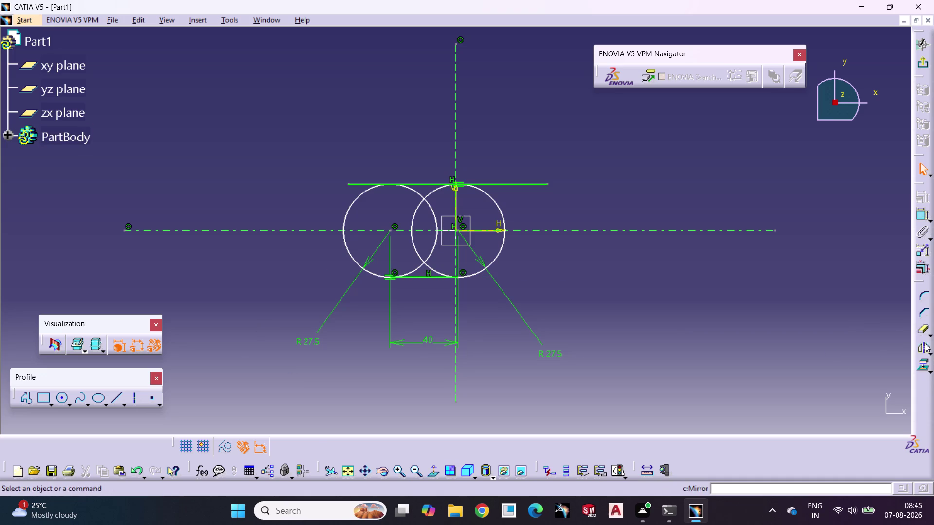
click(921, 331)
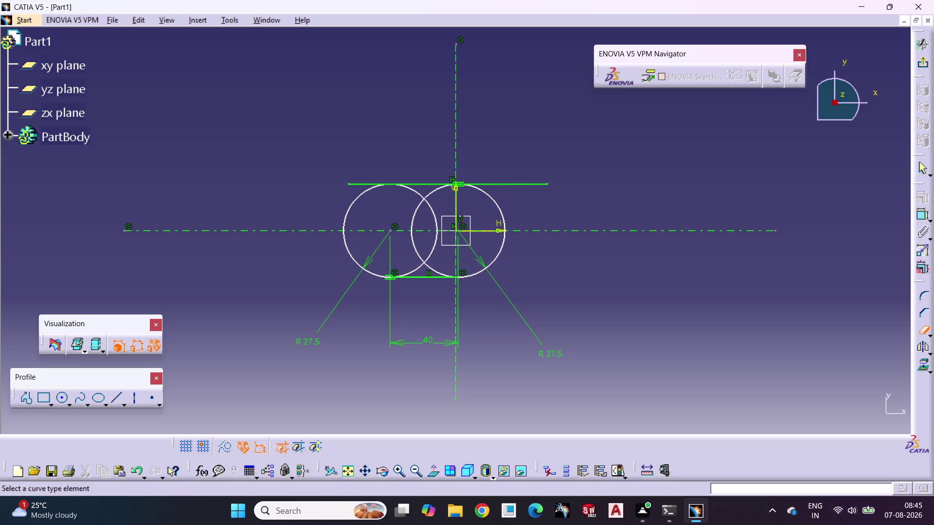
click(538, 184)
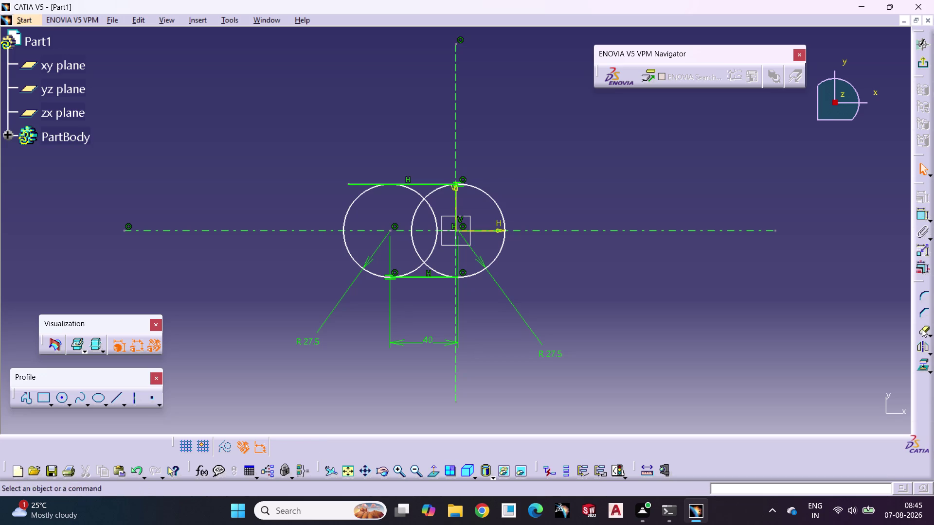
click(921, 329)
click(355, 182)
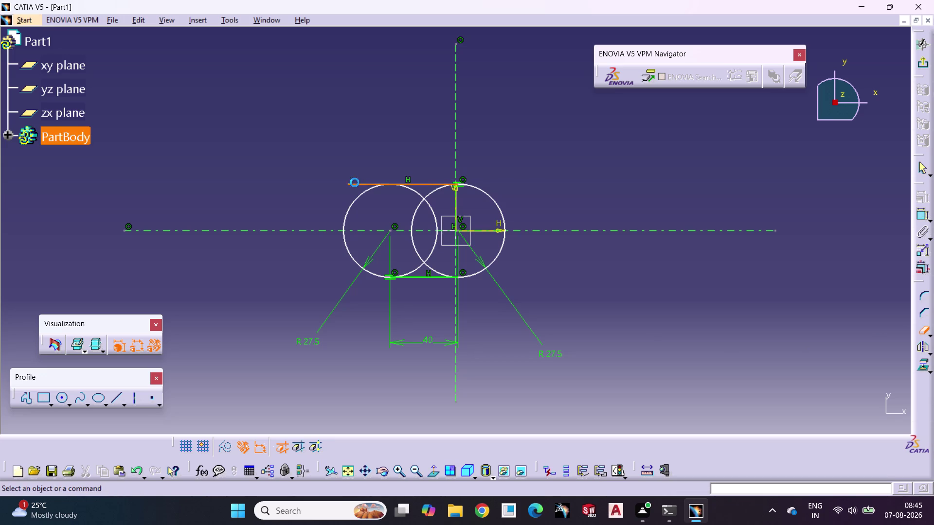
click(923, 332)
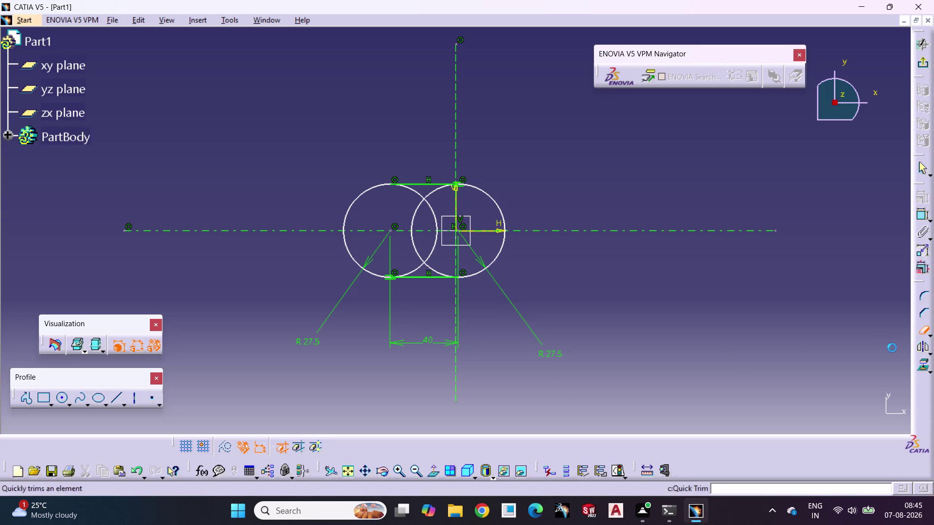
Trim the overlapping inner arcs of both circles.
click(430, 268)
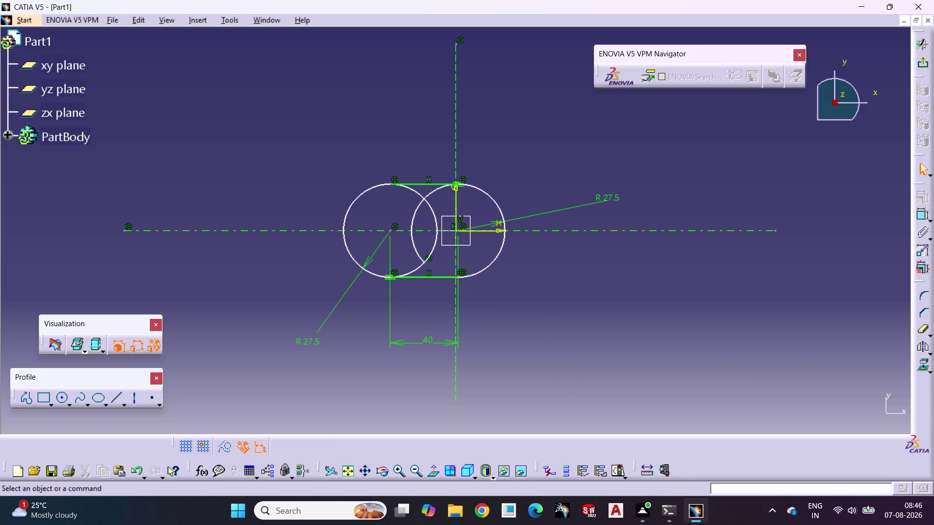
click(922, 329)
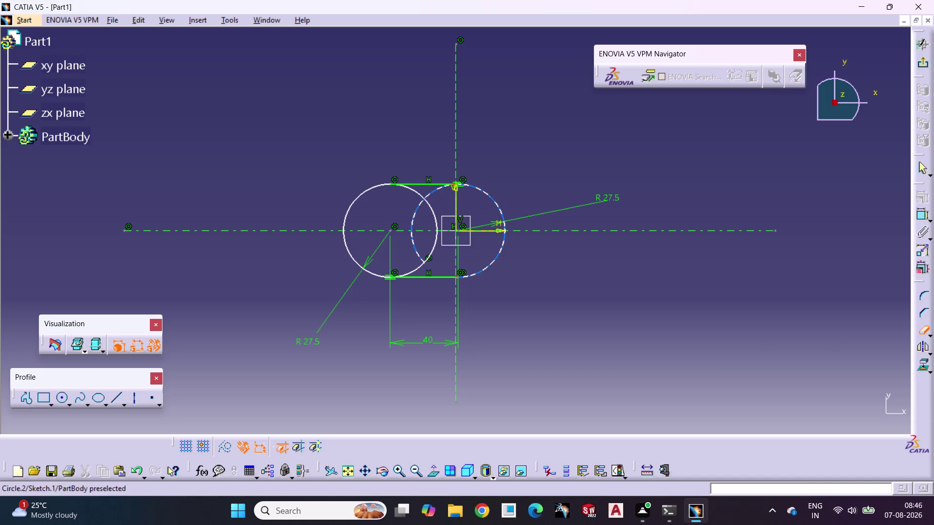
click(419, 206)
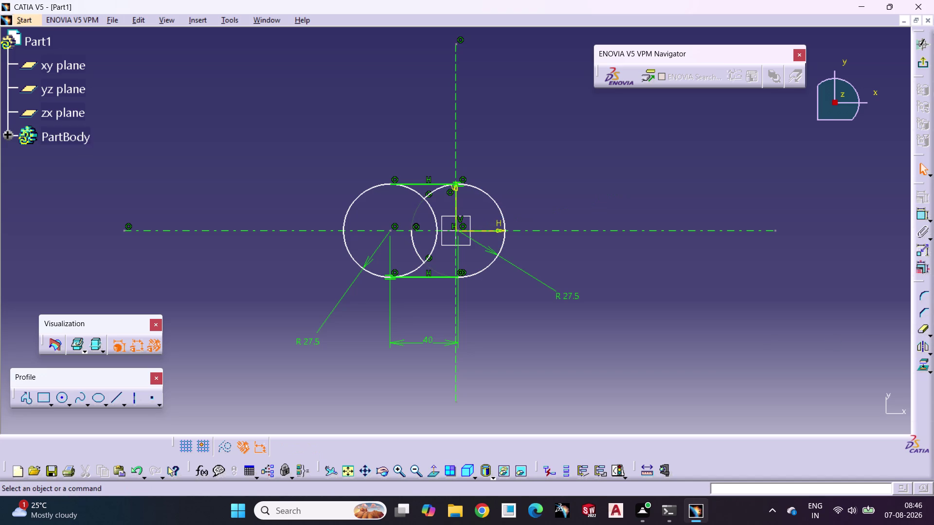
click(920, 329)
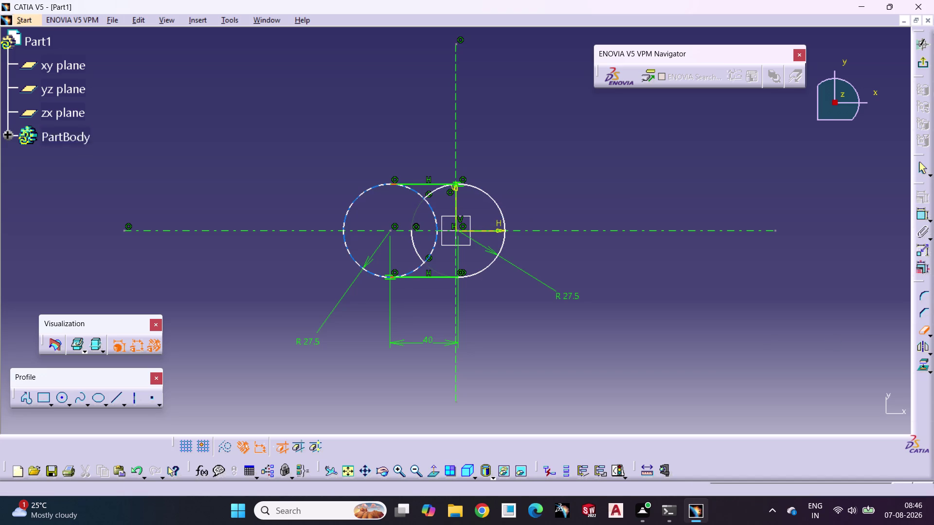
click(414, 270)
click(920, 328)
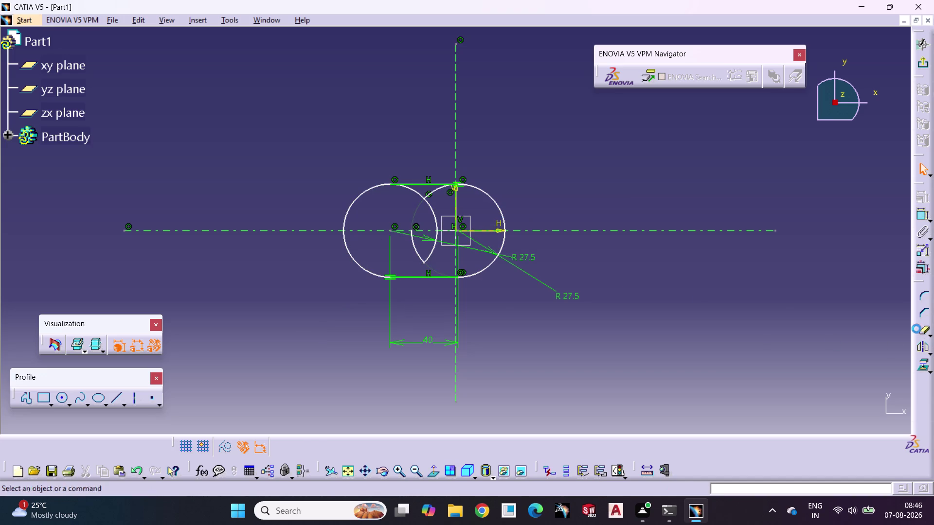
Trim the leftover inner arc pieces so the slot outline is closed.
click(432, 211)
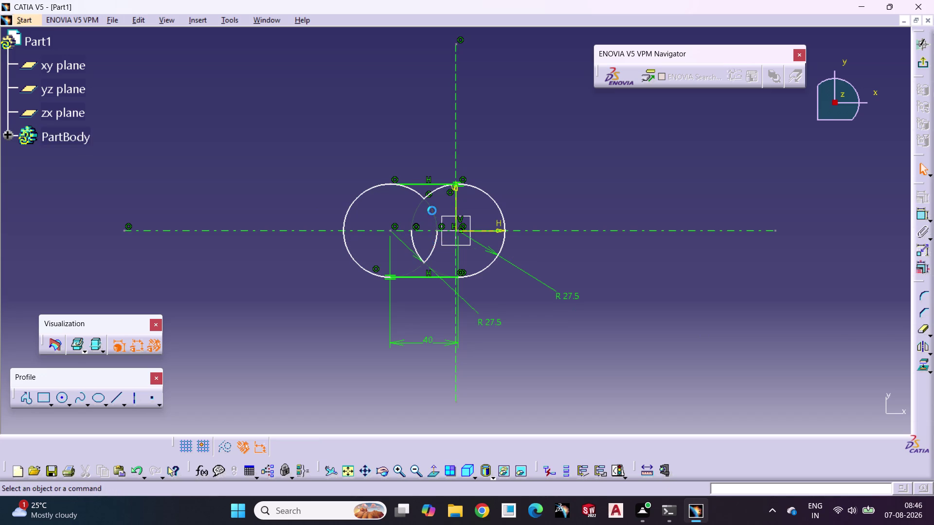
click(920, 329)
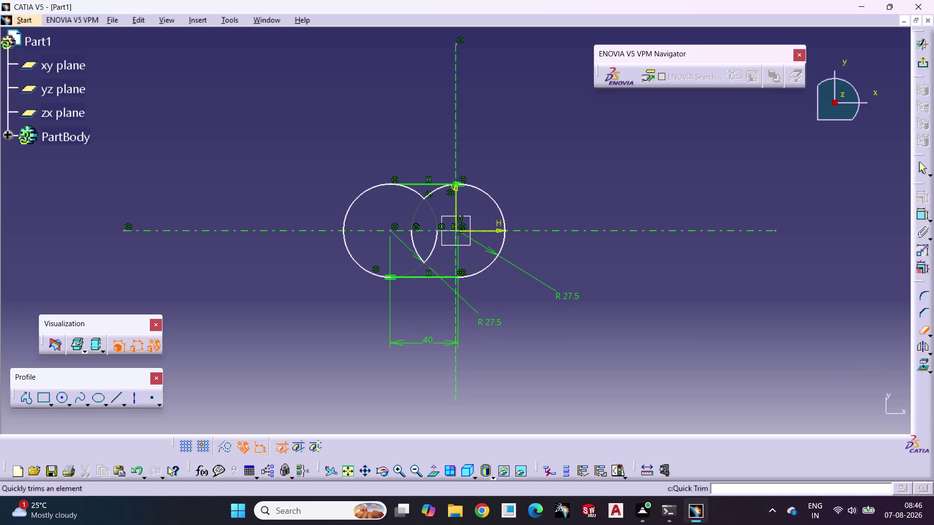
click(433, 253)
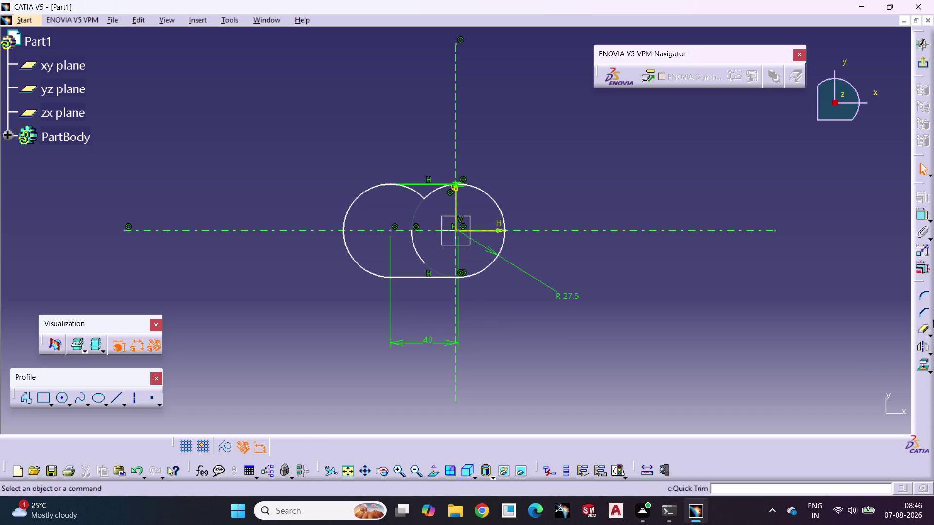
click(921, 330)
click(415, 243)
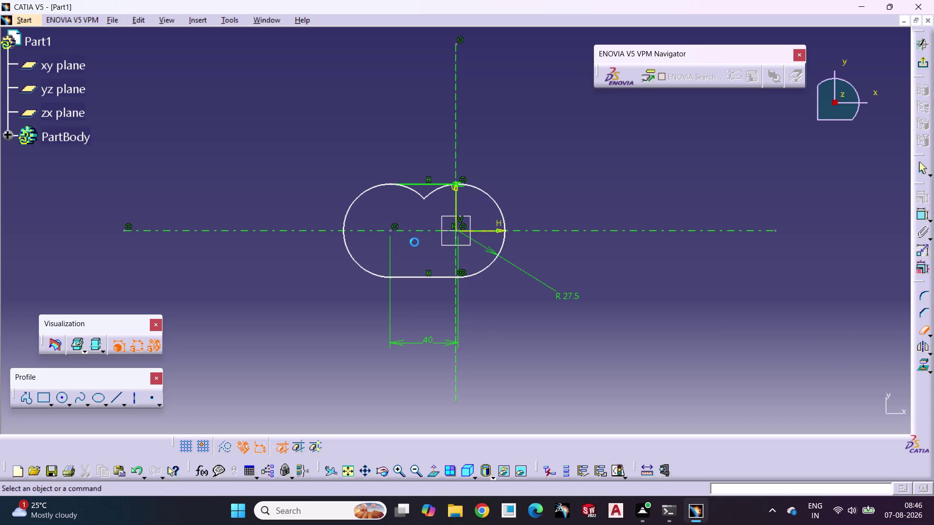
click(923, 327)
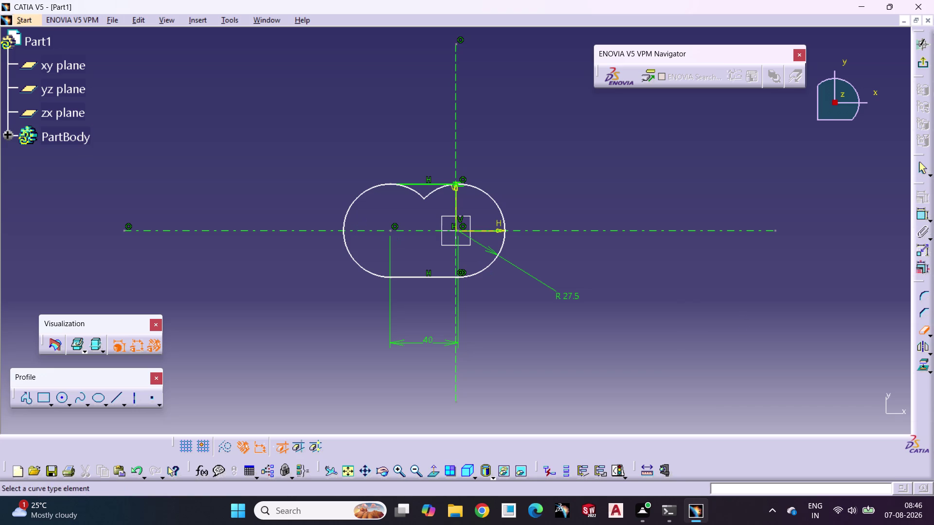
click(431, 196)
click(922, 331)
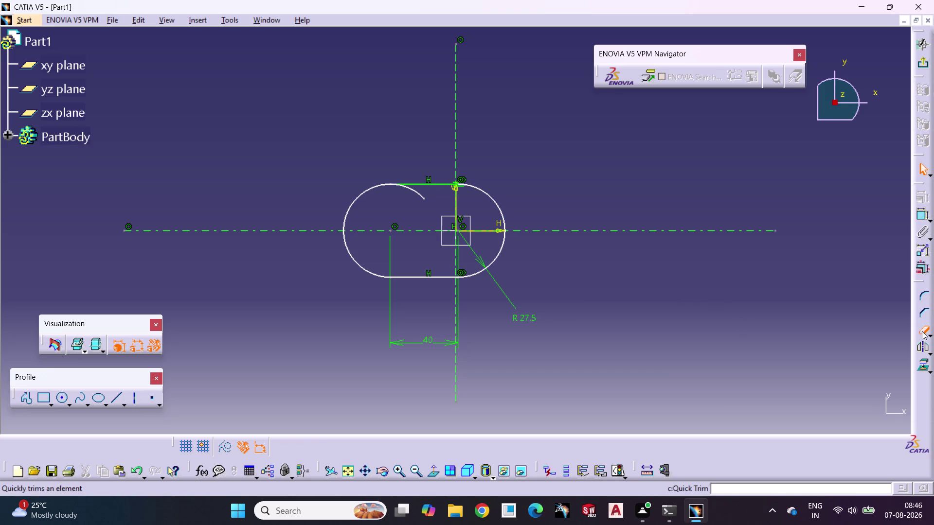
click(420, 195)
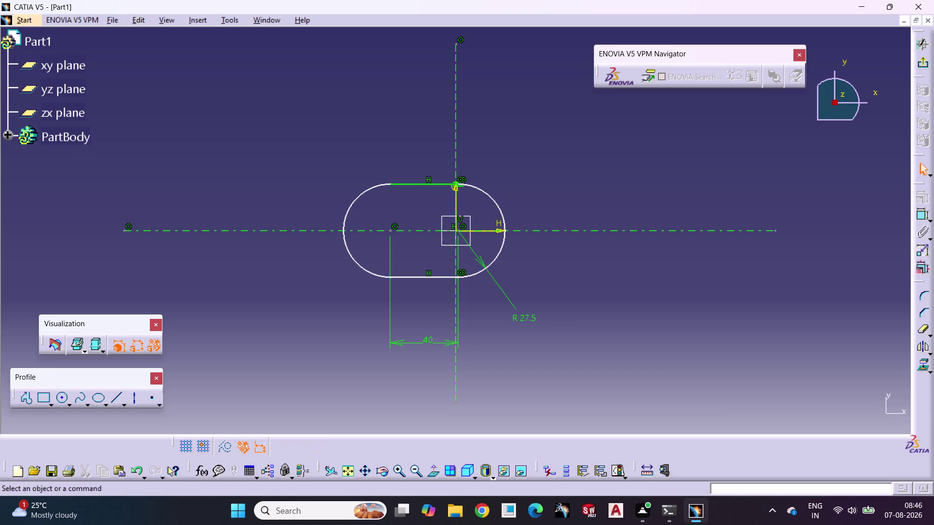
click(646, 313)
Make the two R 27.5 circles symmetric about the vertical axis.
click(349, 212)
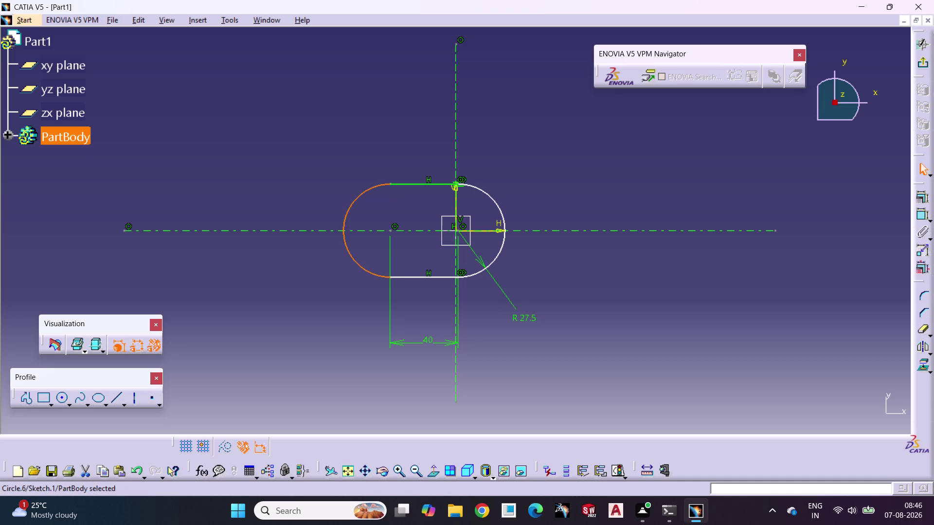
click(505, 235)
click(502, 236)
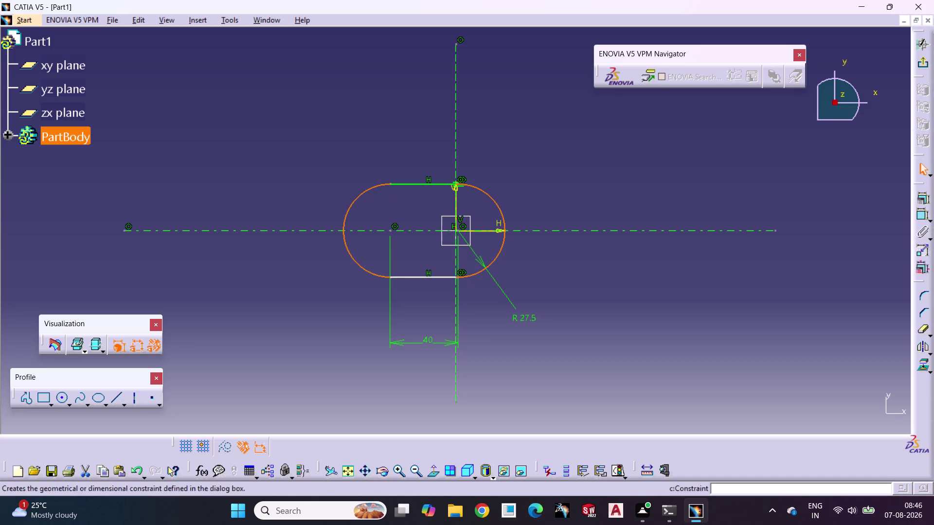
click(455, 363)
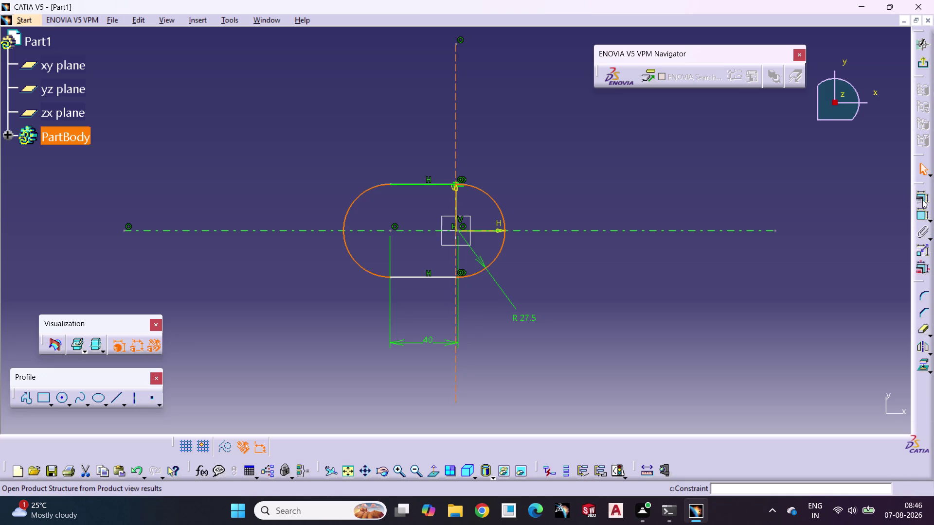
click(922, 200)
click(793, 366)
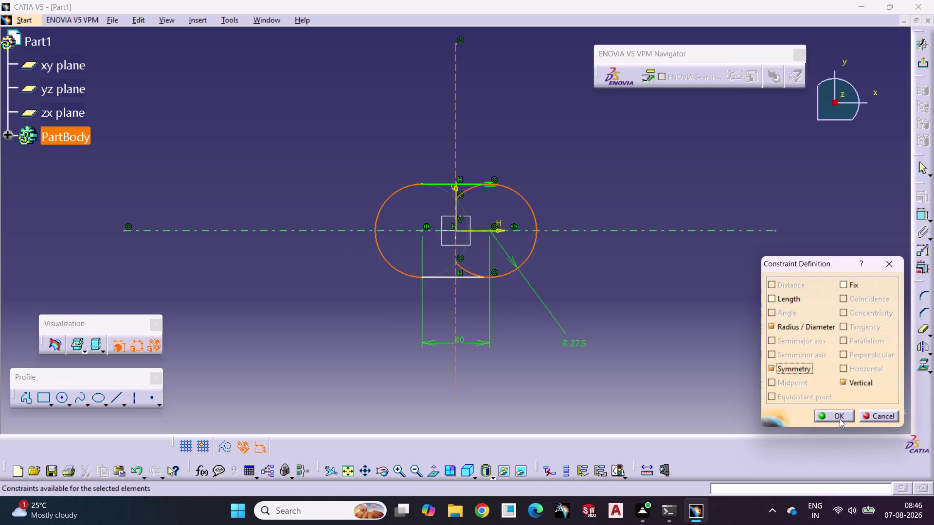
click(843, 413)
click(720, 349)
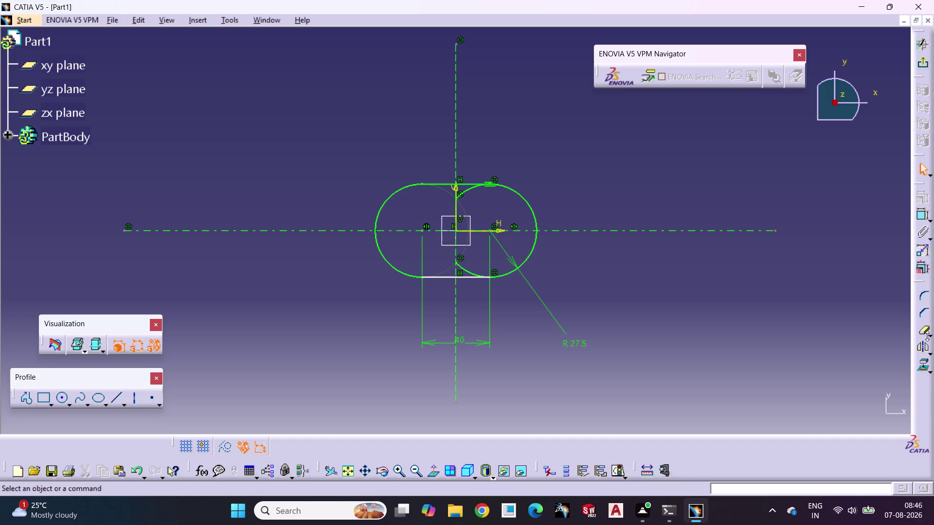
click(923, 332)
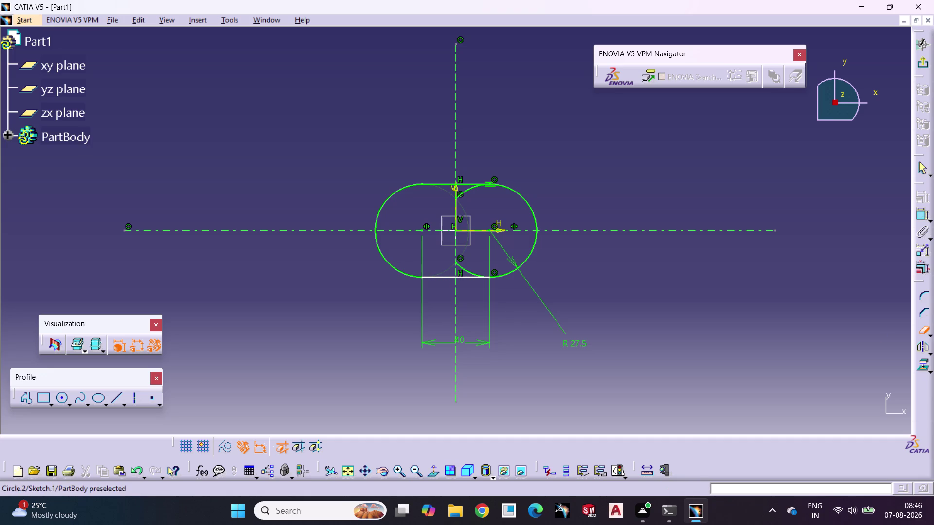
Quick-trim the inner arcs of both circles, leaving a closed slot outline.
click(464, 270)
click(922, 327)
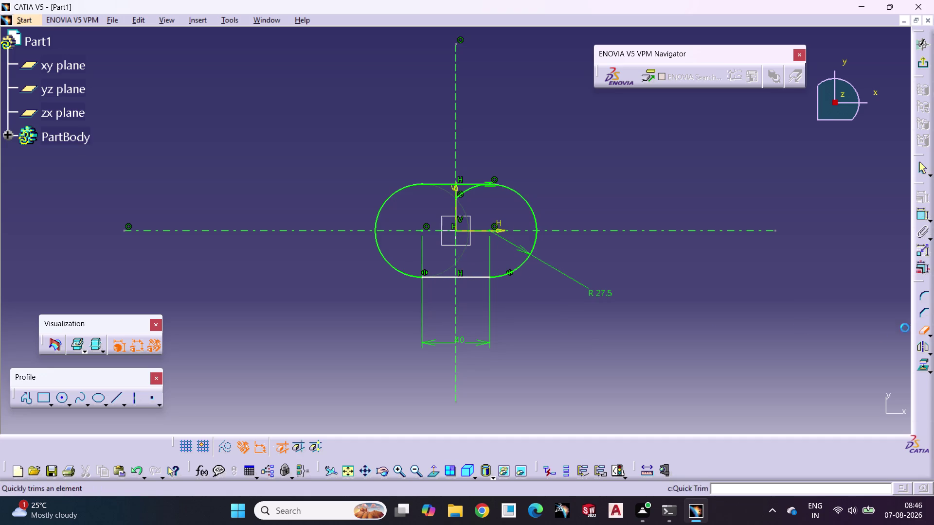
click(463, 196)
click(650, 313)
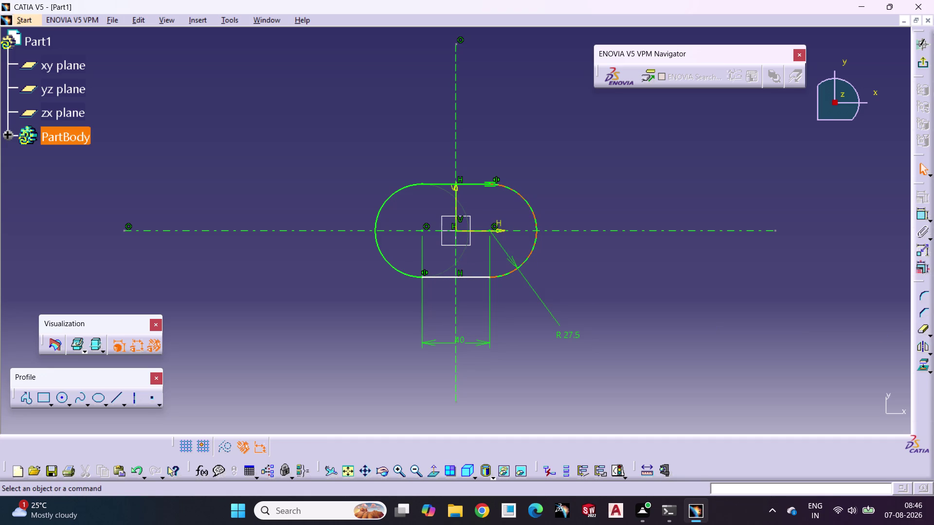
click(704, 295)
Dimension the bottom line 27.5 from the horizontal axis and exit the sketch.
click(916, 217)
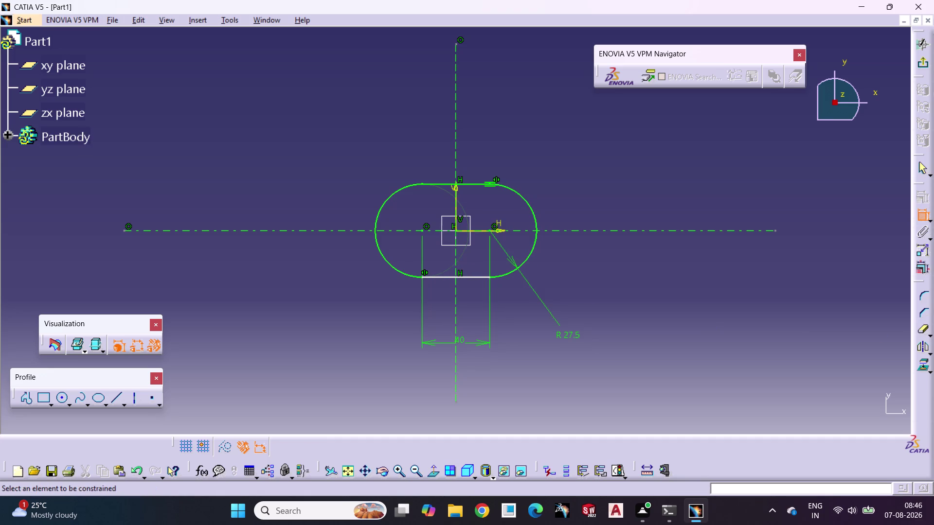
click(521, 231)
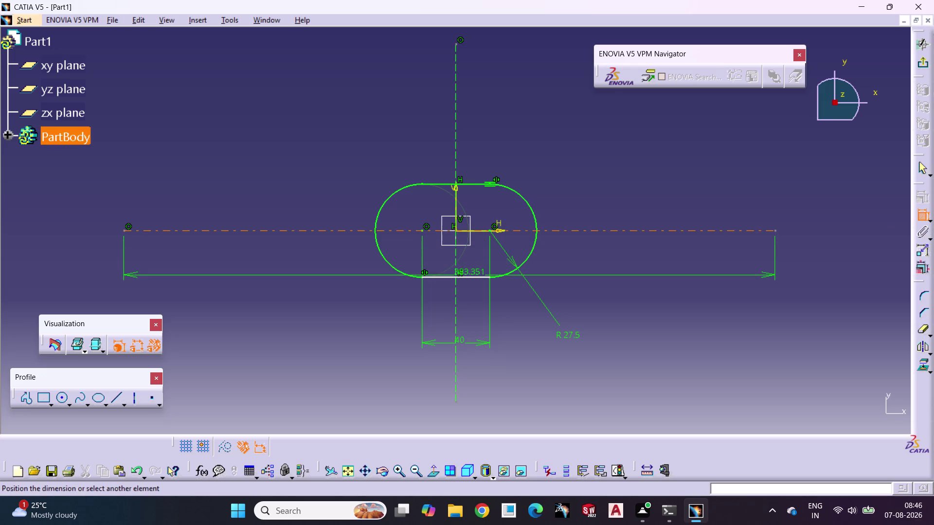
click(471, 275)
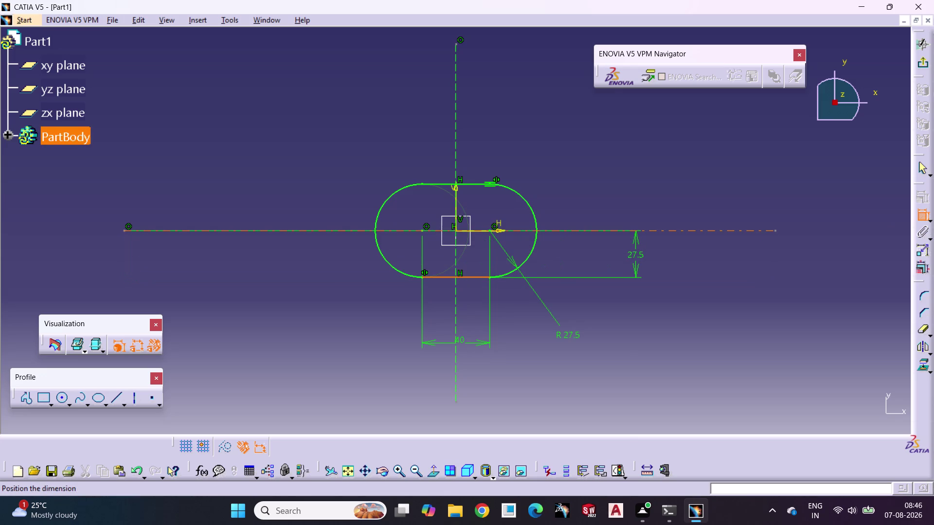
click(636, 259)
click(693, 264)
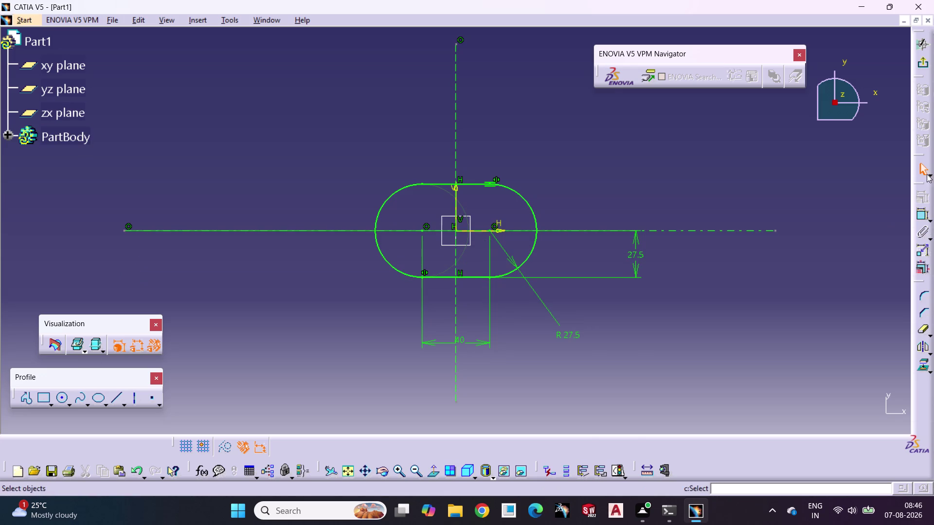
click(923, 65)
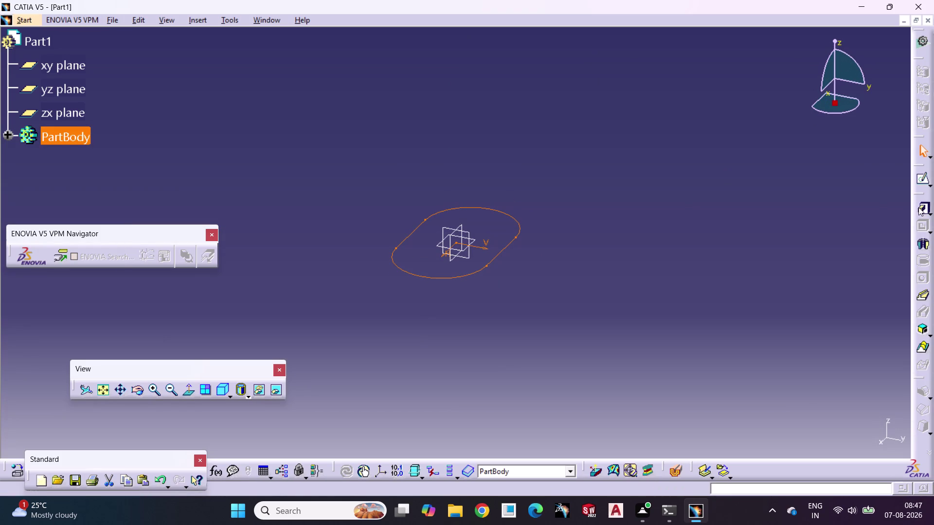
Pad the slot sketch to a length of 22 mm, then orbit the new block.
click(924, 203)
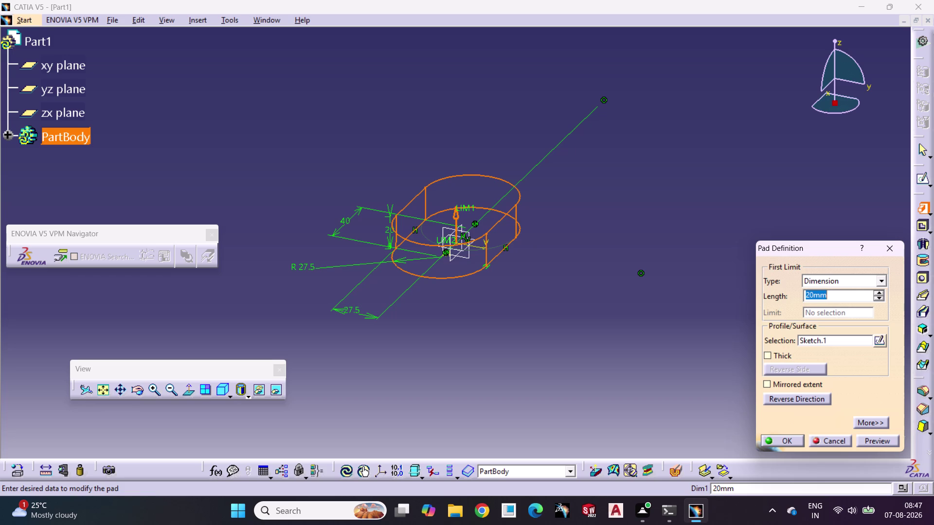
text(22)
key(Return)
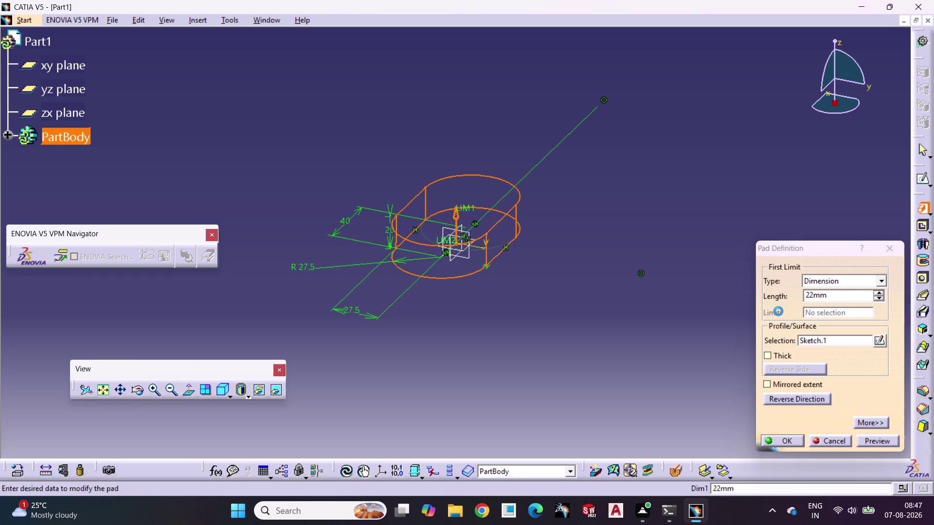
click(730, 261)
middle_drag(695, 230, 680, 300)
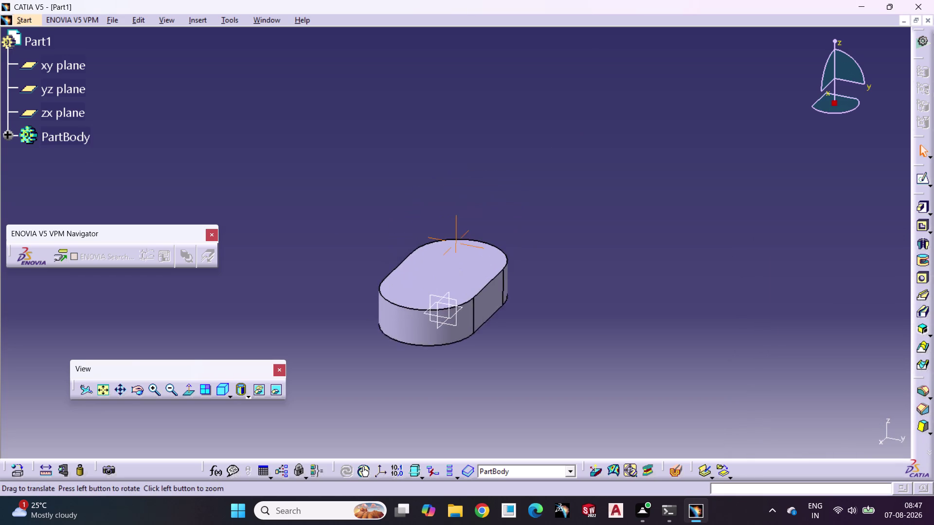
middle_drag(681, 300, 675, 241)
Start a new sketch on the pad's top face.
click(431, 232)
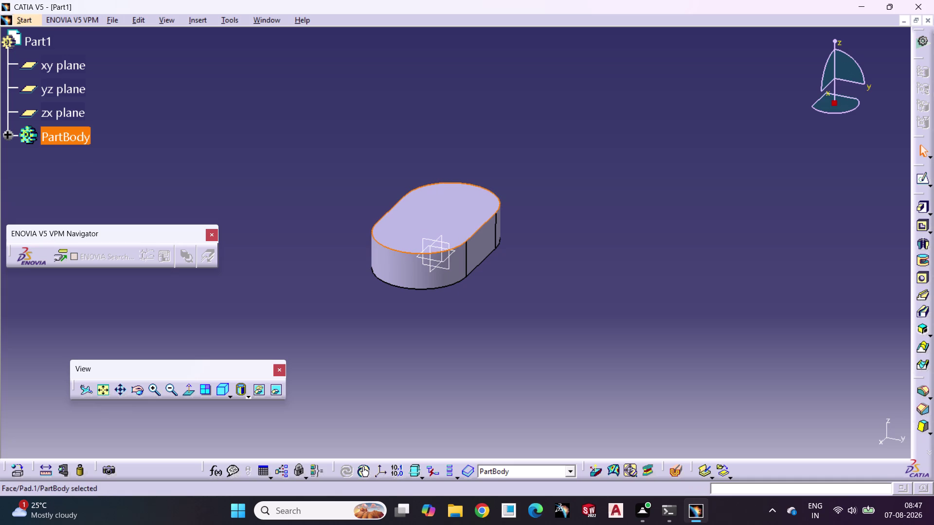
click(925, 182)
click(727, 252)
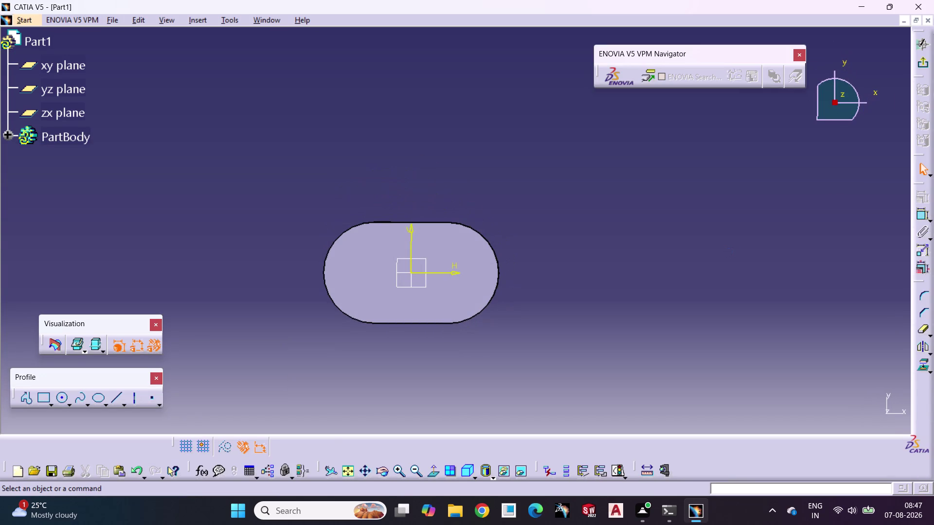
click(659, 255)
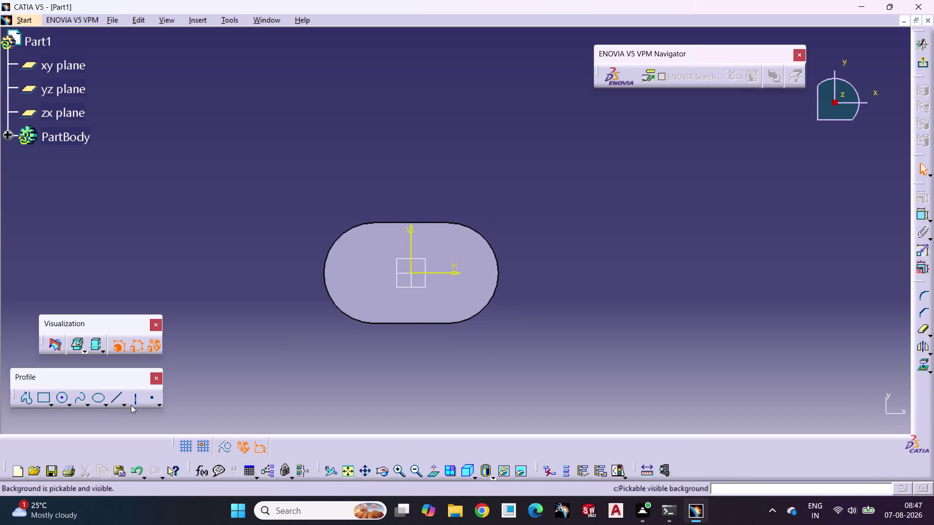
Draw vertical and horizontal axes crossing at the sketch origin.
click(138, 402)
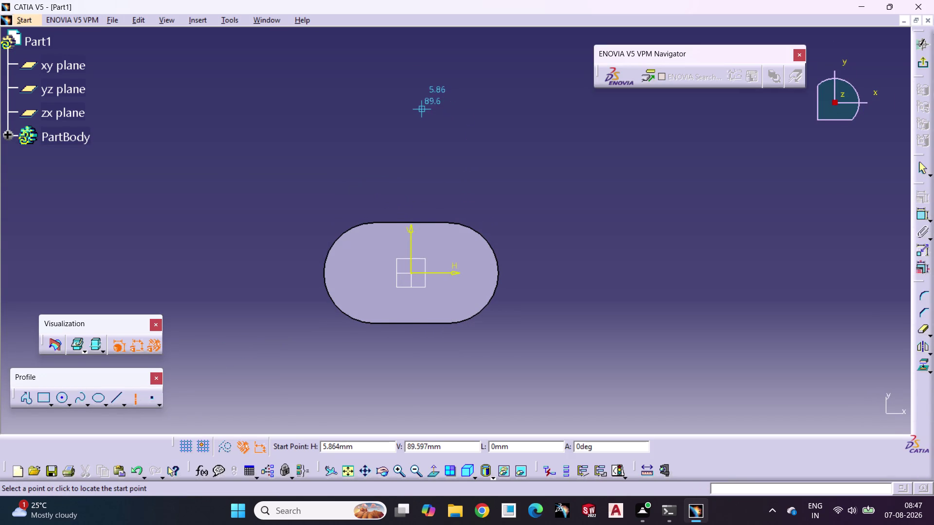
click(410, 108)
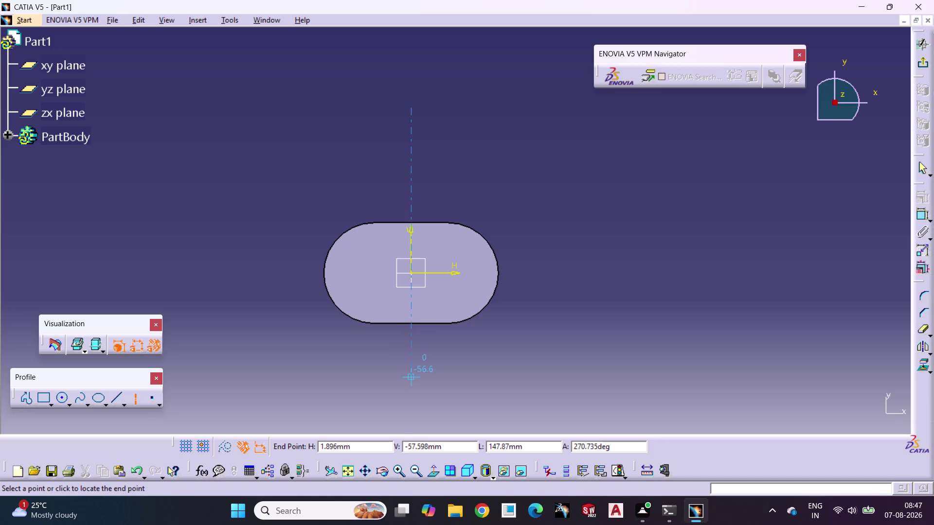
click(410, 403)
click(506, 367)
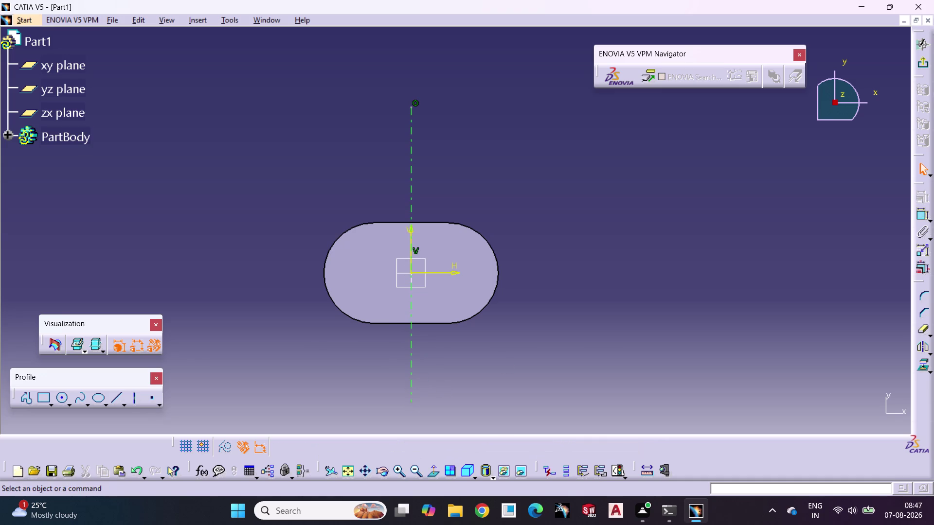
click(131, 399)
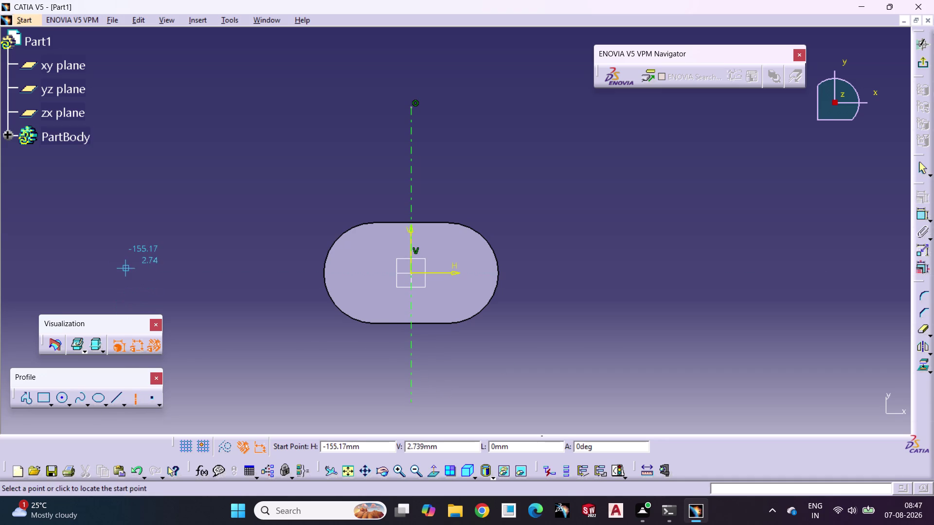
click(122, 277)
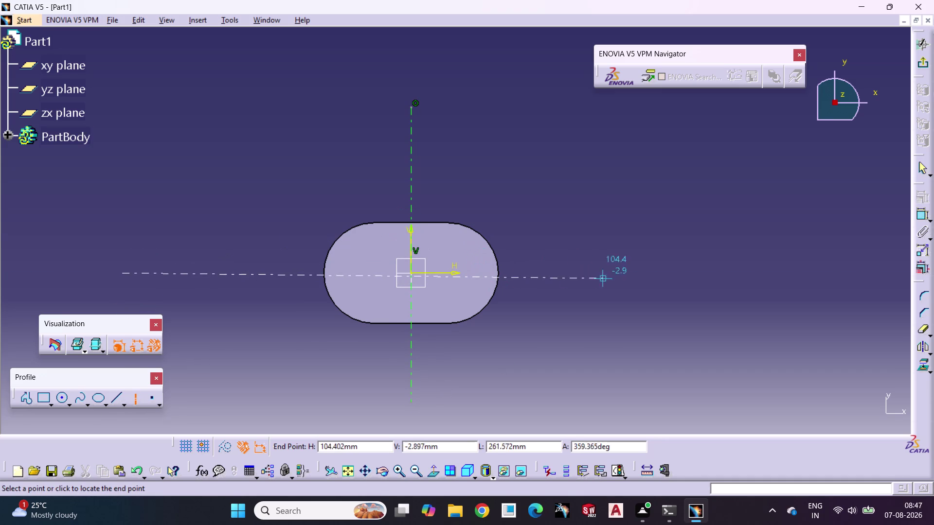
click(717, 276)
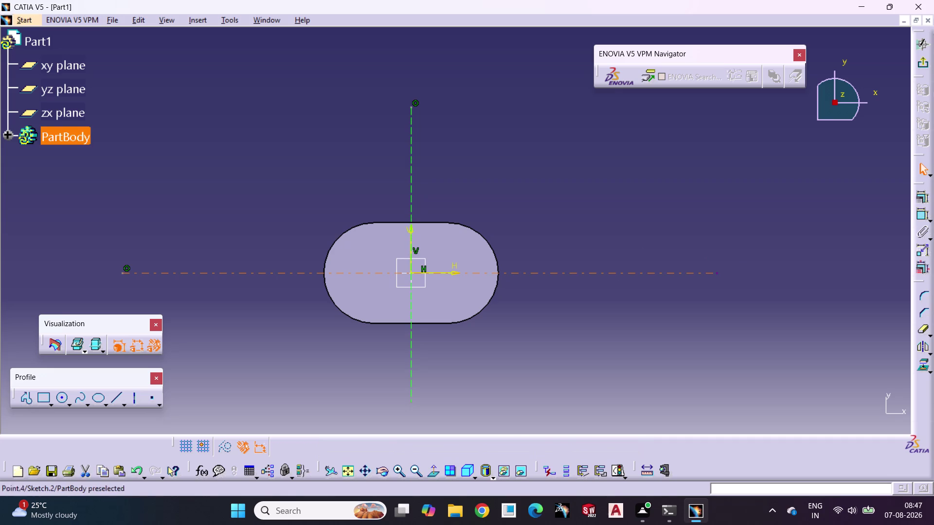
click(694, 293)
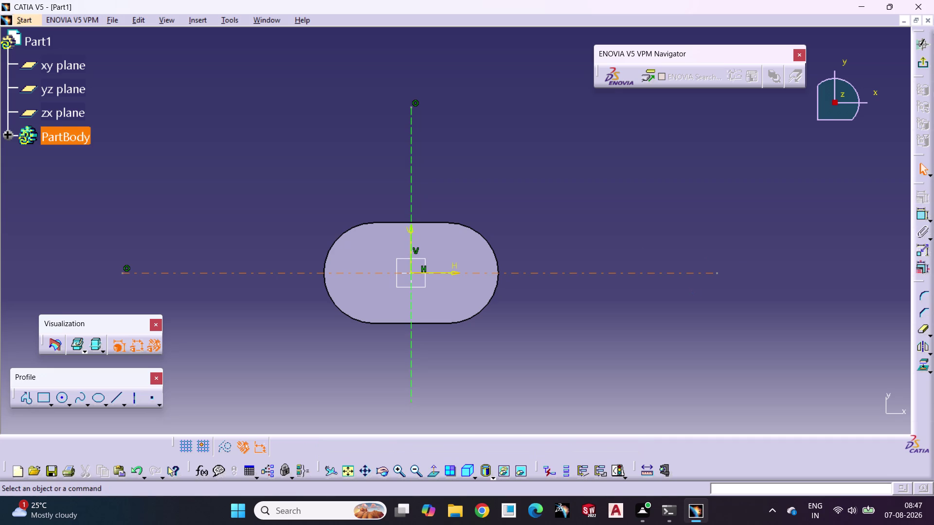